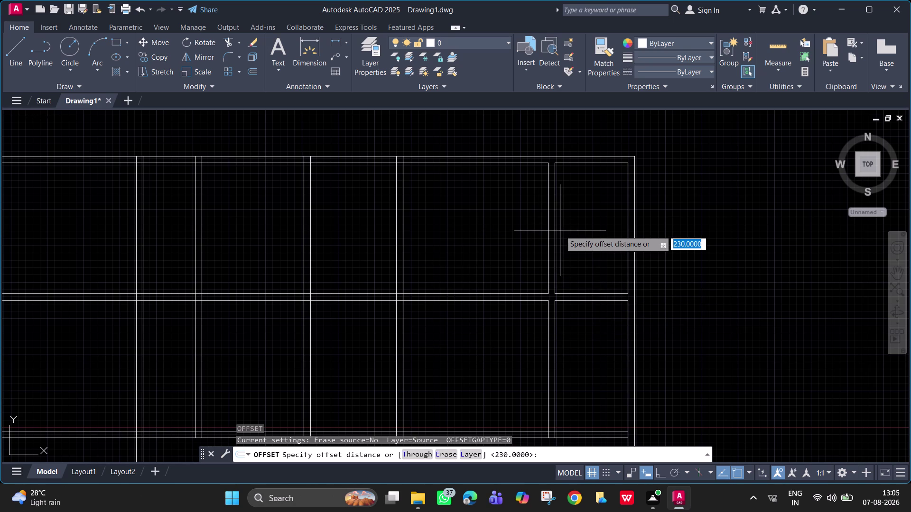
Extend wall lines to the right-hand room's top wall line.
scroll(up, 3)
middle_drag(555, 233, 542, 259)
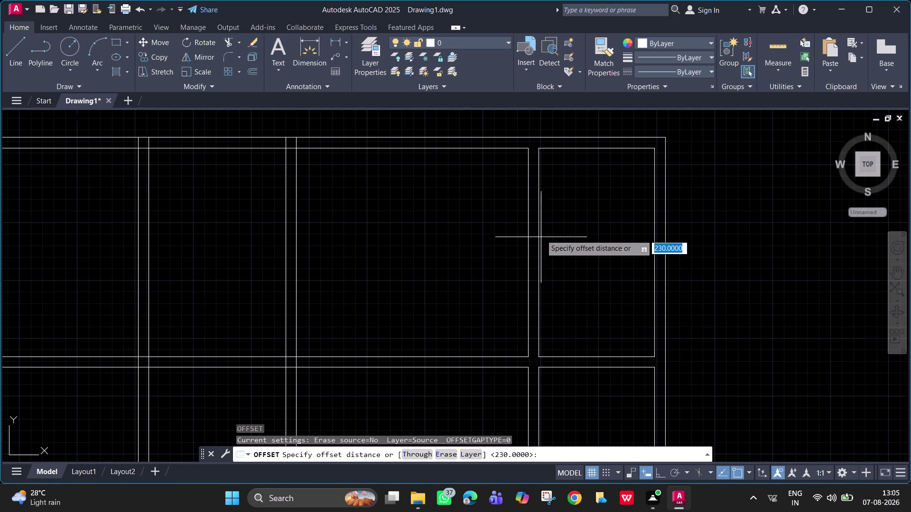
key(e)
key(Escape)
text(e)
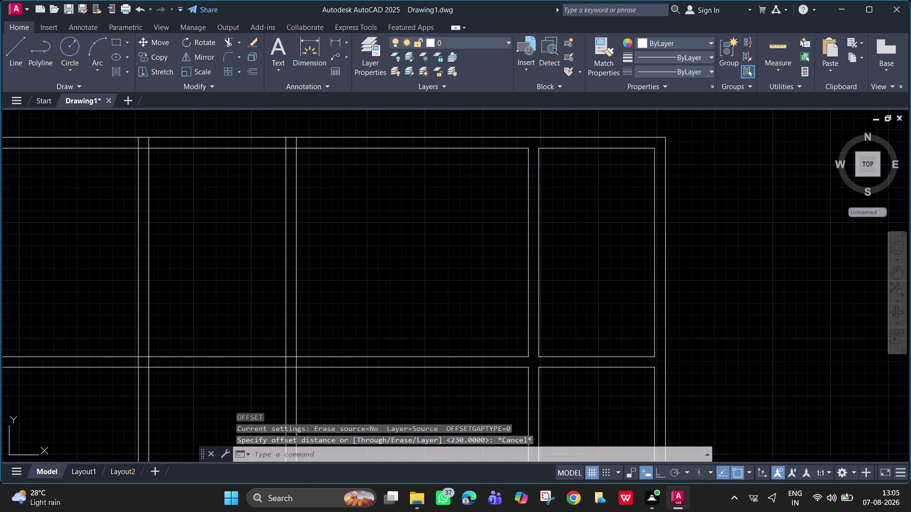
text(x)
key(space)
click(552, 149)
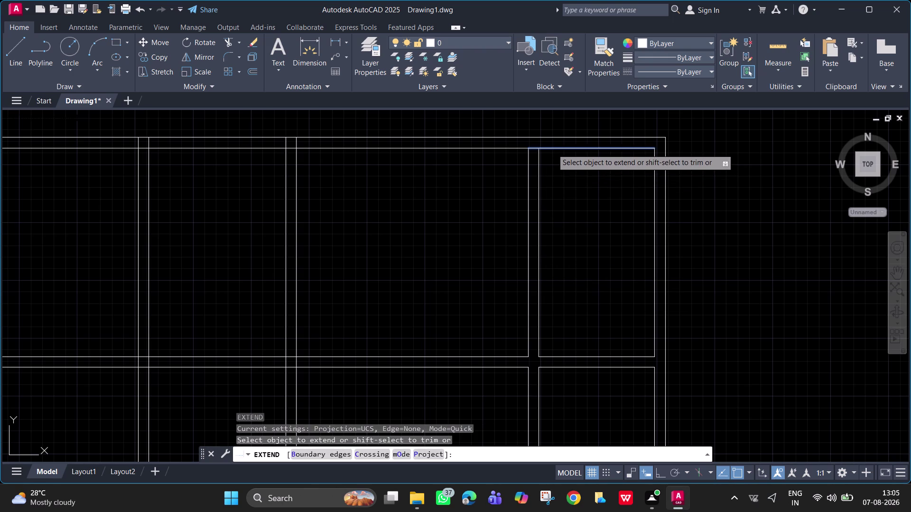
key(space)
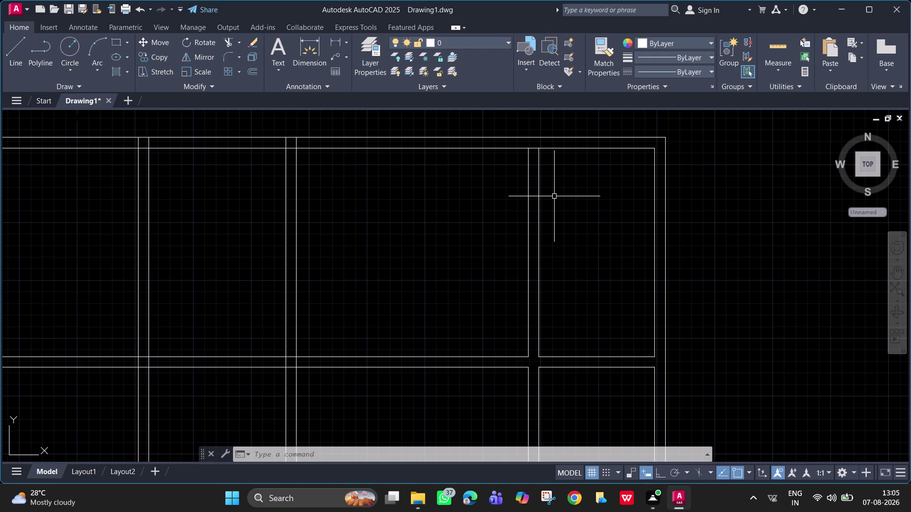
Start a 115 offset of the right room's top wall line, then cancel it.
key(o)
key(Return)
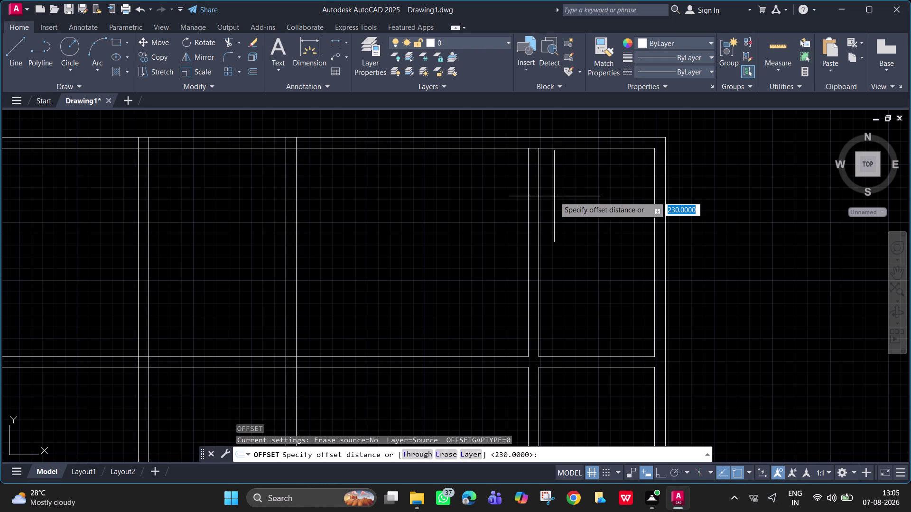
text(115)
key(Return)
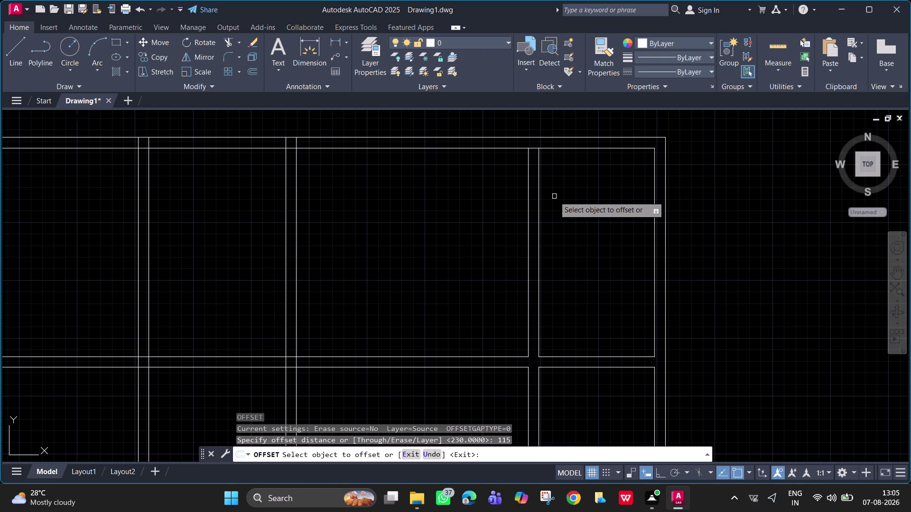
click(587, 149)
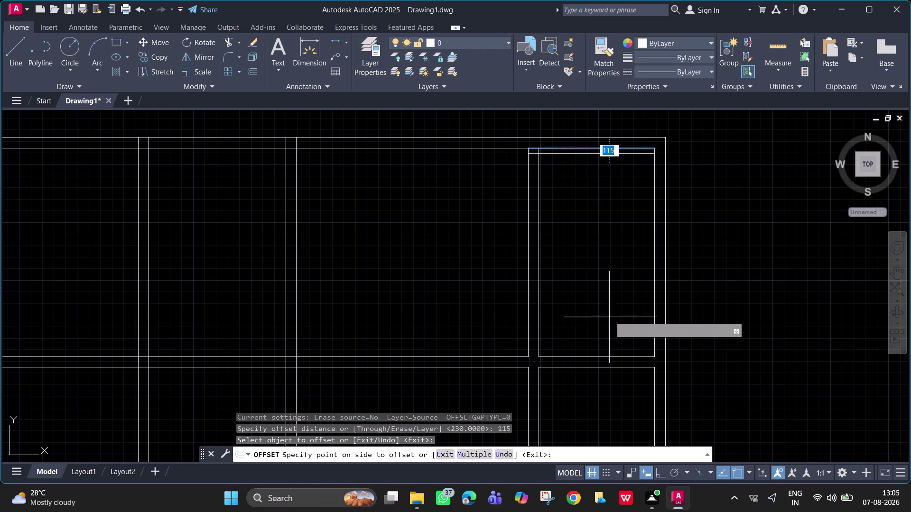
key(Escape)
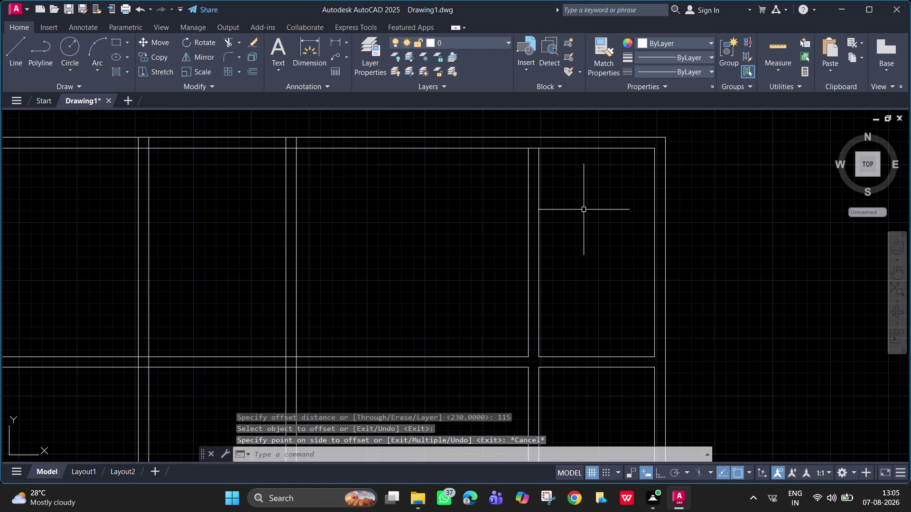
Offset the right room's top inner wall line 2785 downward into the room.
key(space)
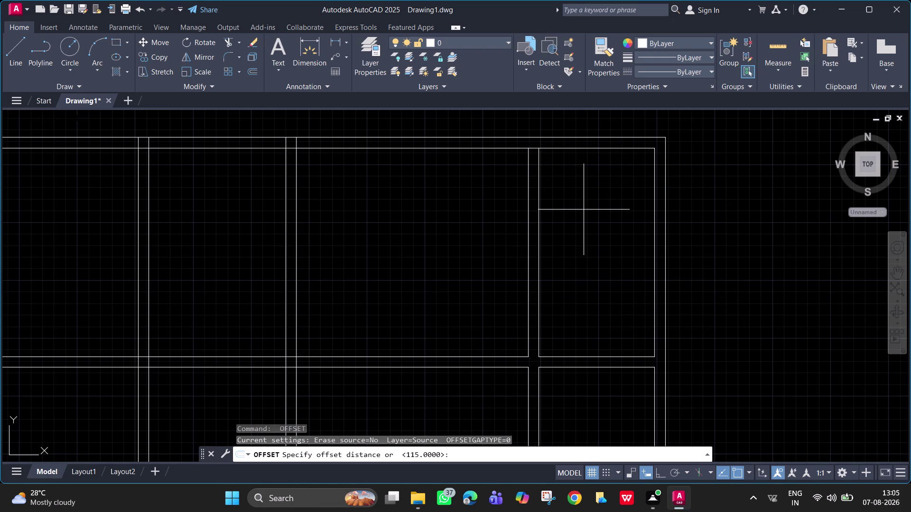
text(25)
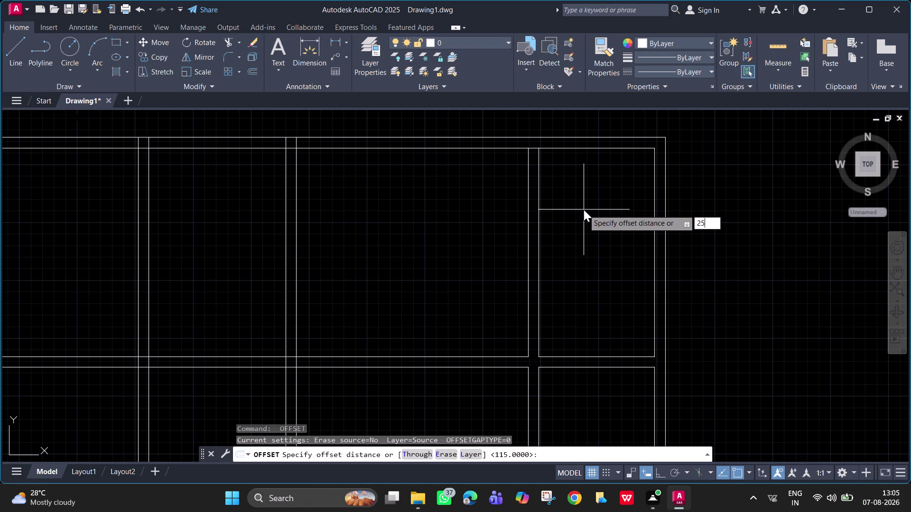
text(00)
key(BackSpace)
key(BackSpace)
key(BackSpace)
key(BackSpace)
text(2785)
key(Return)
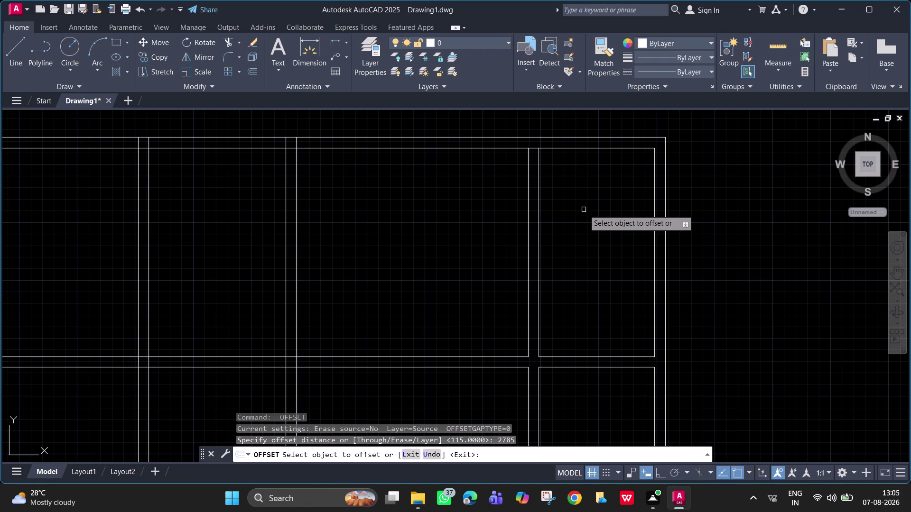
click(607, 148)
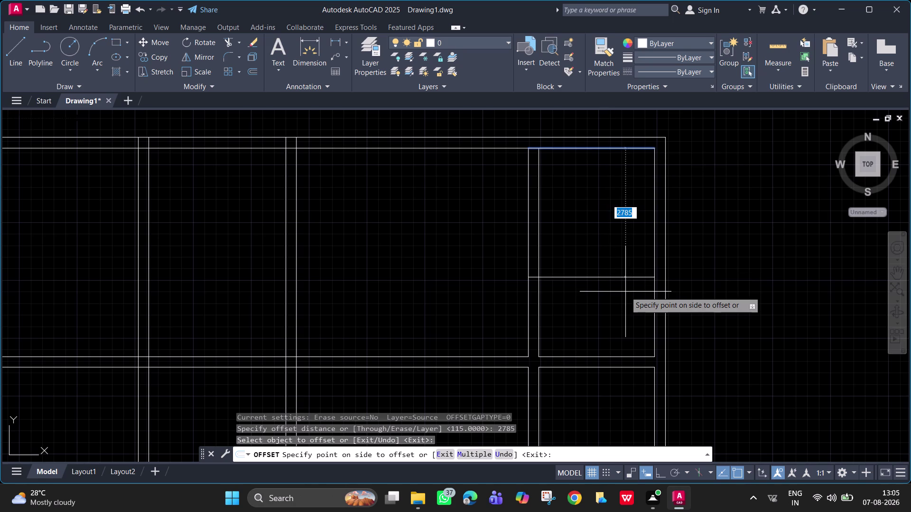
click(625, 292)
key(space)
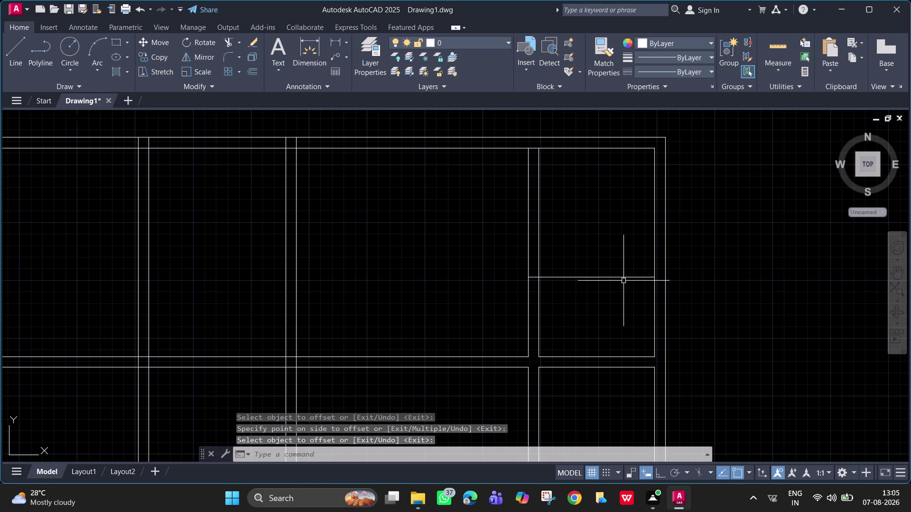
Offset that new partition line 115 downward to form the wall's second line.
key(space)
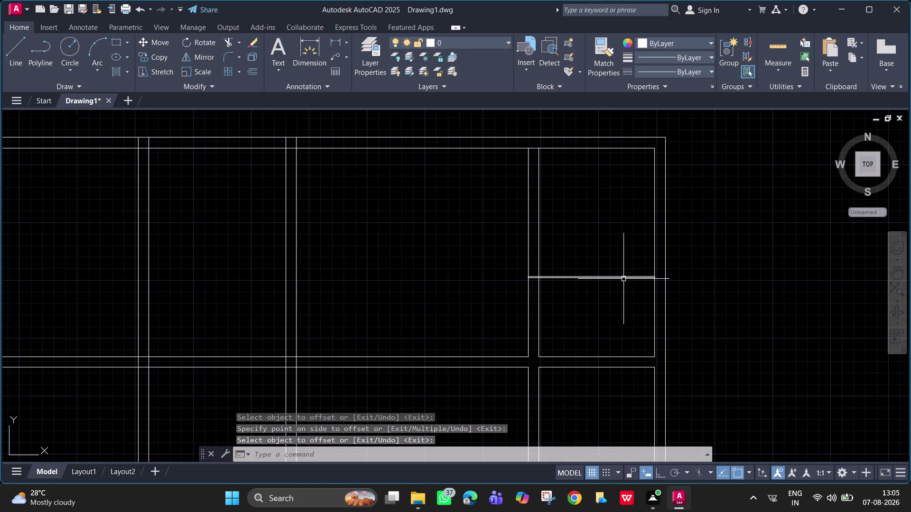
text(115)
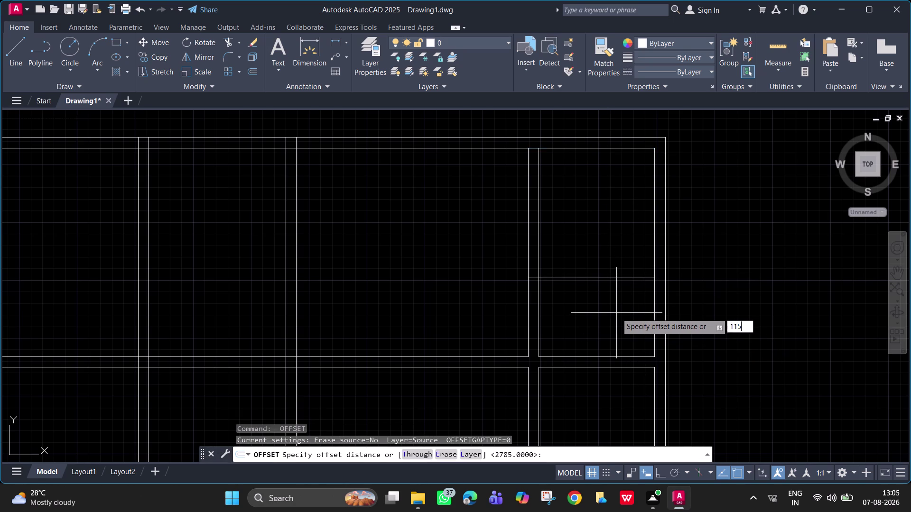
key(Return)
click(625, 277)
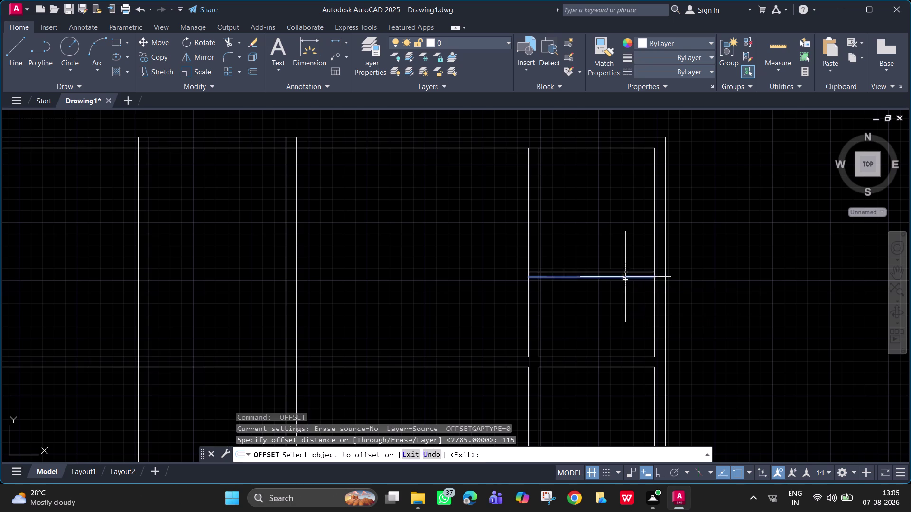
click(638, 320)
key(Escape)
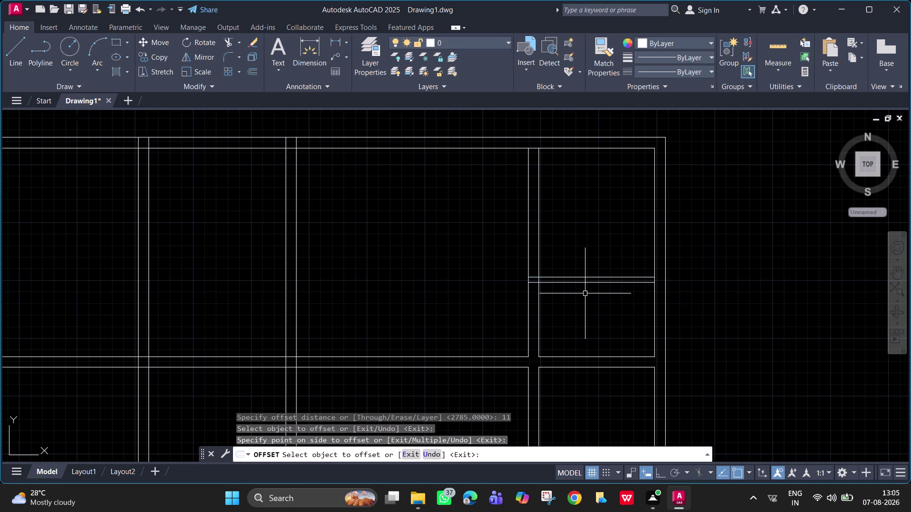
scroll(down, 3)
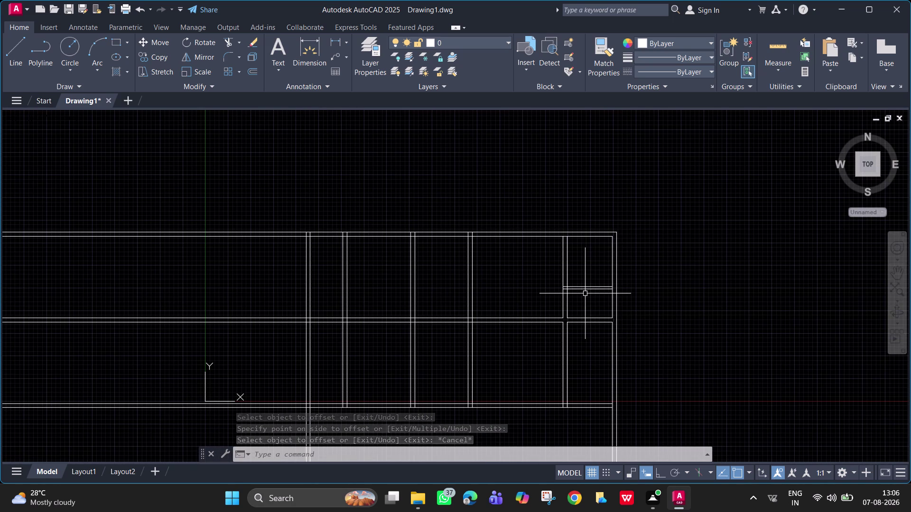
Trim the partition line ends that overlap the right room's left double wall.
scroll(up, 3)
middle_drag(585, 294, 674, 270)
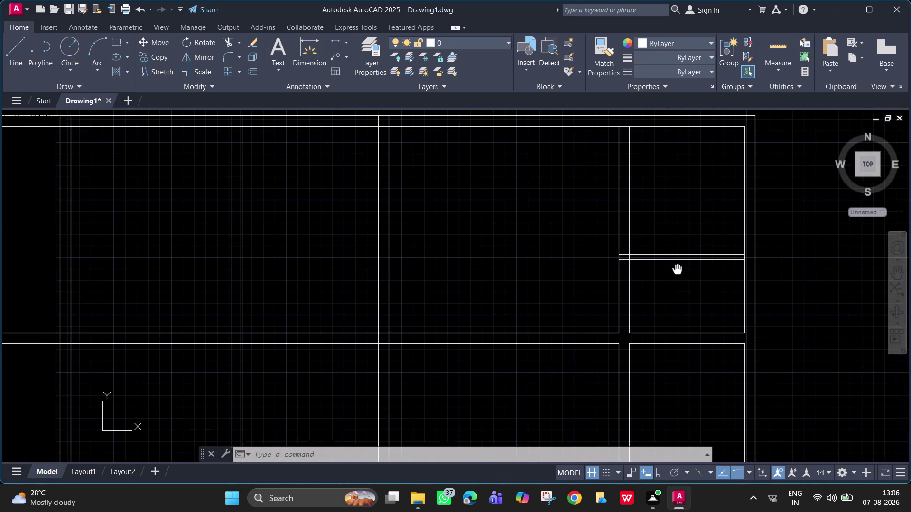
middle_drag(674, 271, 673, 271)
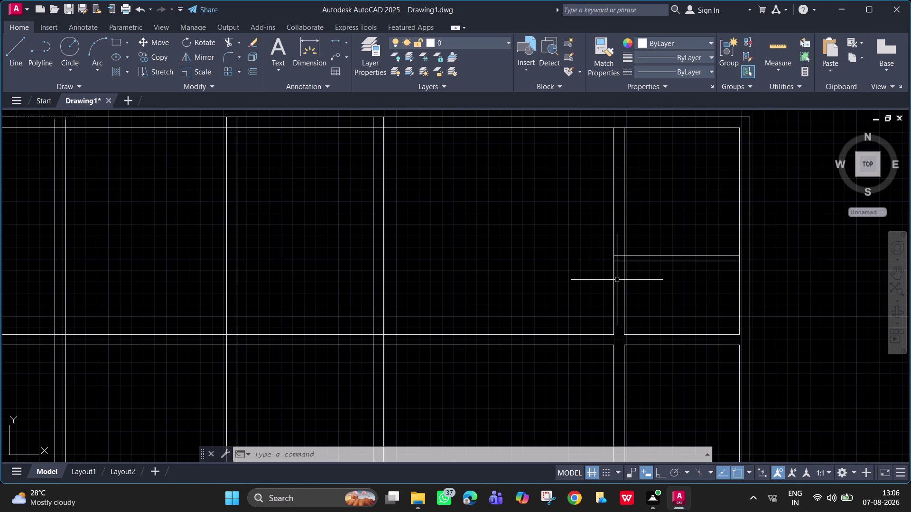
text(tr)
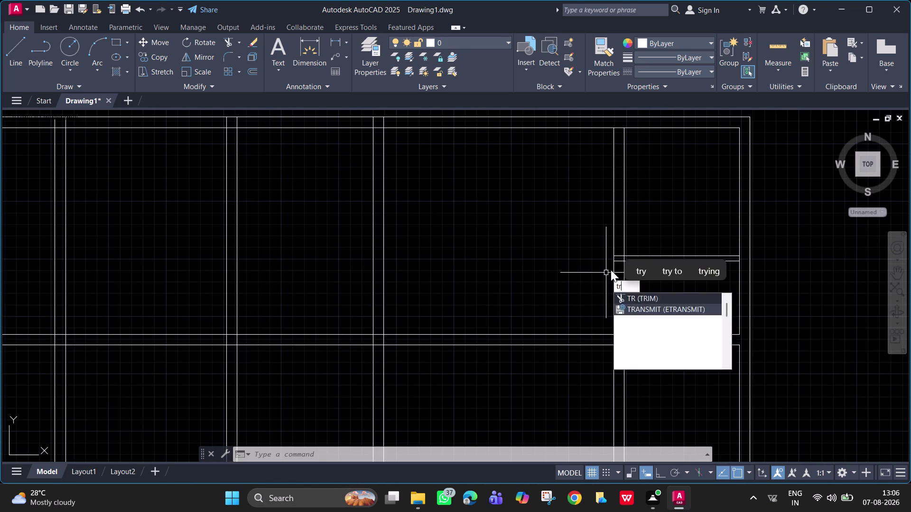
key(space)
drag(619, 256, 618, 268)
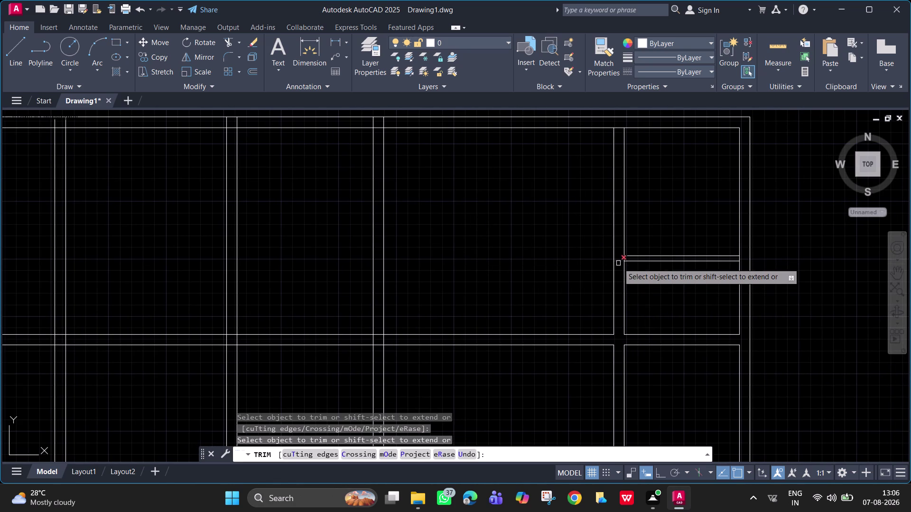
click(618, 262)
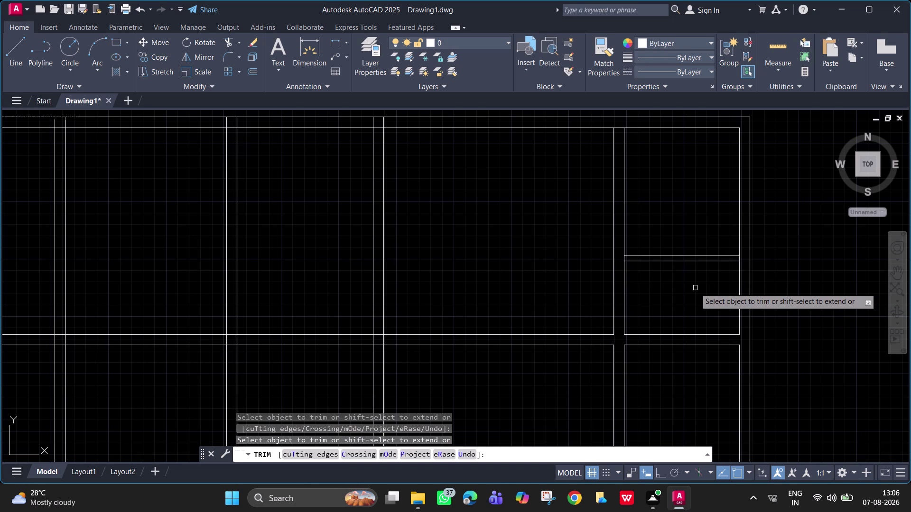
key(space)
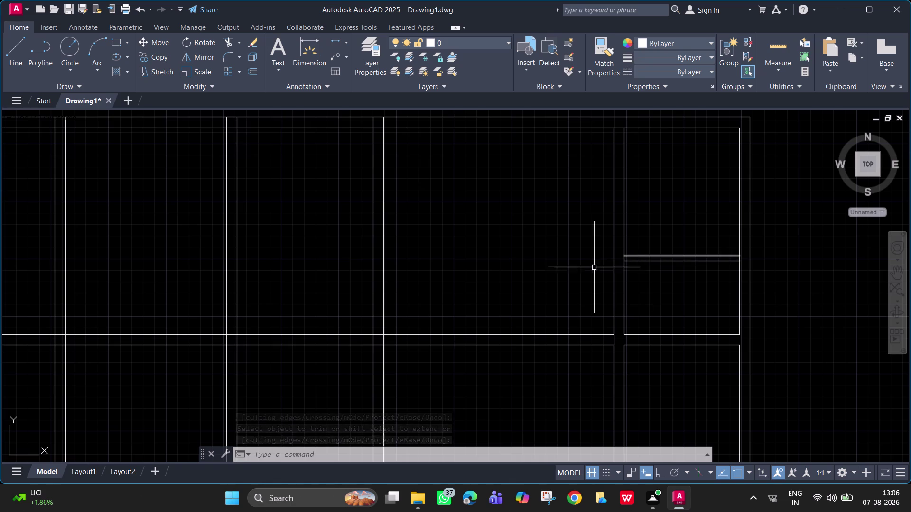
scroll(down, 3)
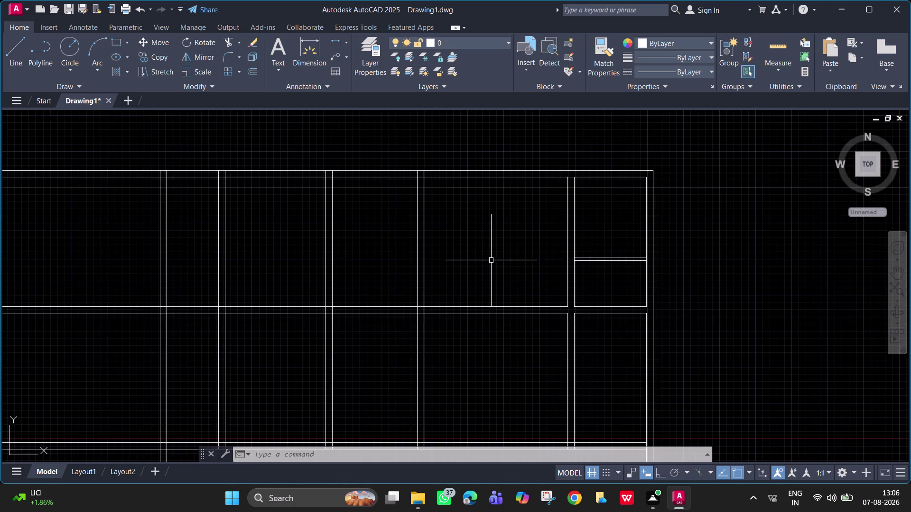
middle_drag(491, 261, 633, 249)
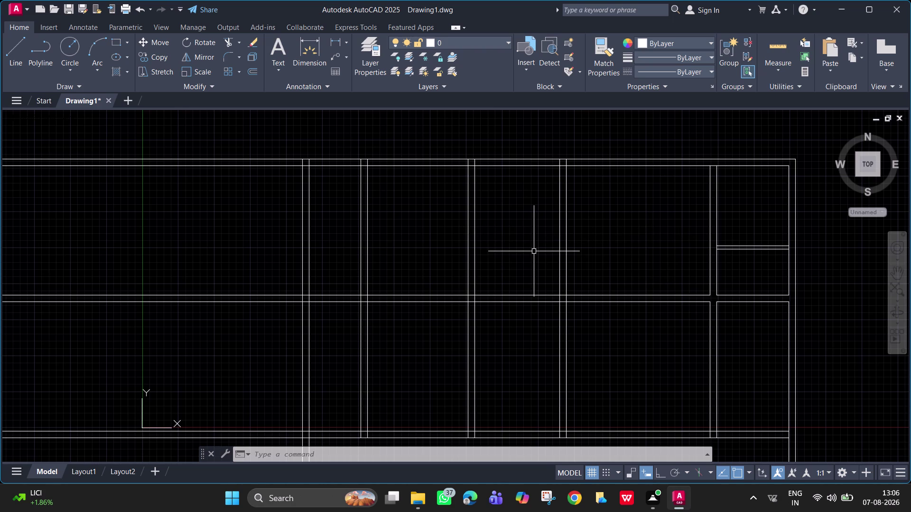
scroll(up, 3)
middle_drag(534, 251, 556, 285)
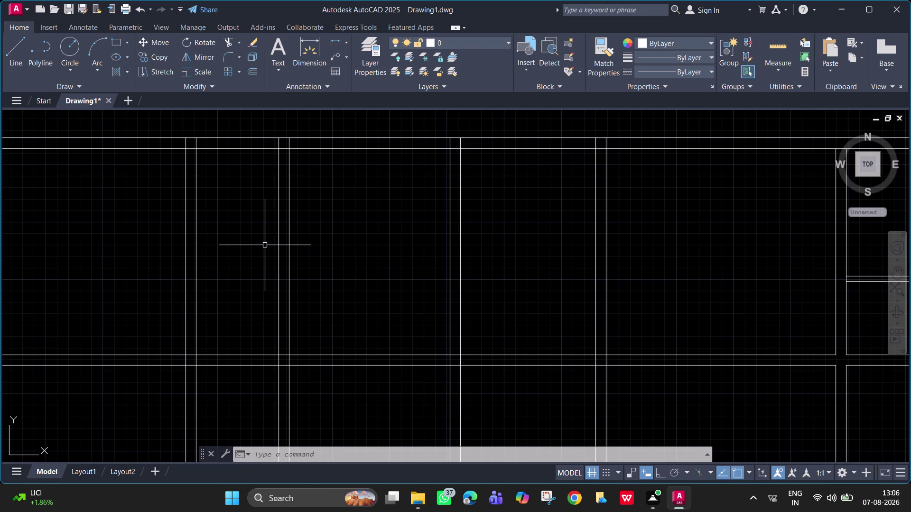
middle_drag(265, 245, 286, 245)
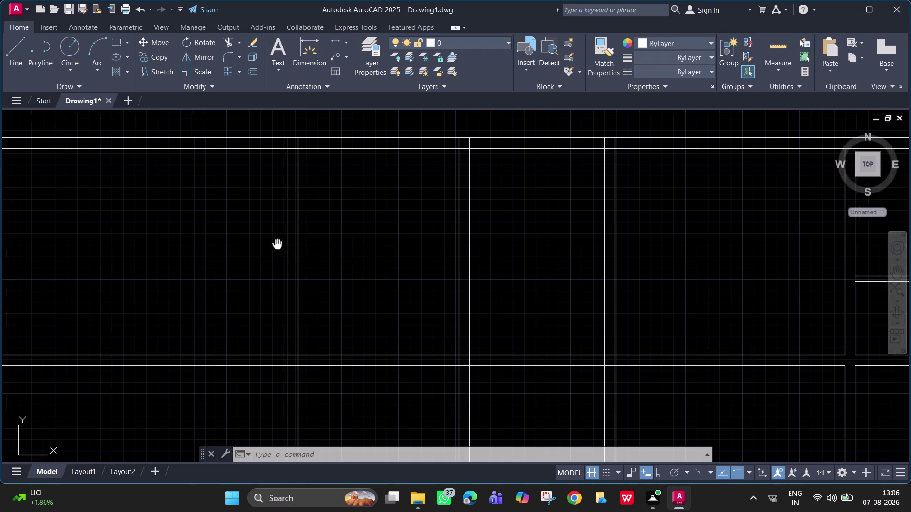
middle_drag(285, 245, 350, 249)
text(o)
Offset the top inner wall line 2785 downward to start the partition.
key(space)
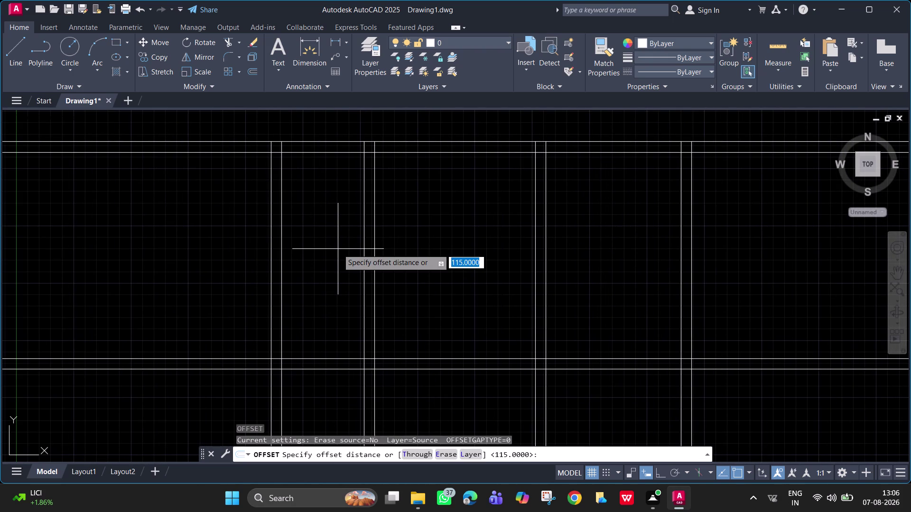
text(2785)
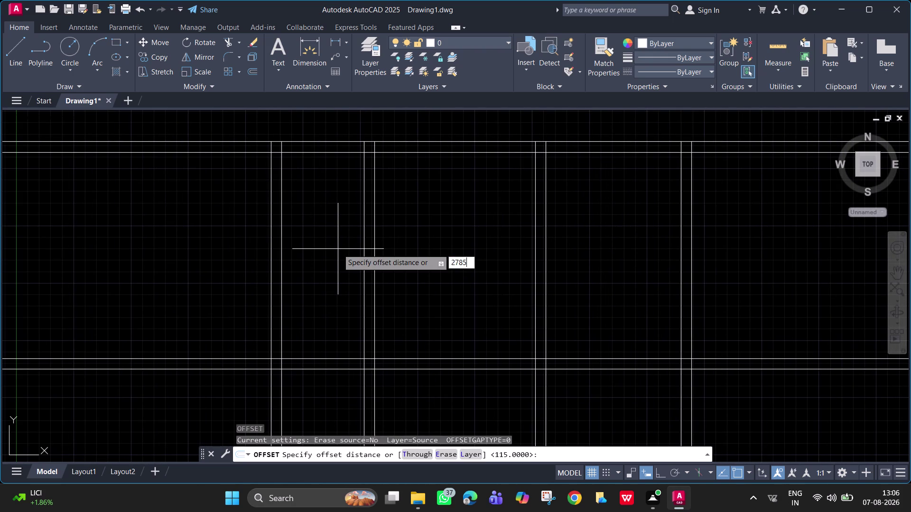
key(Return)
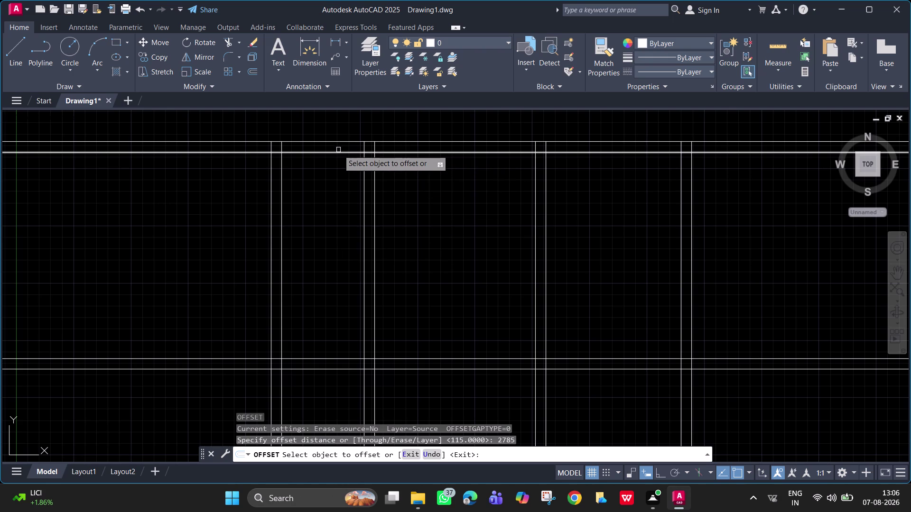
click(340, 151)
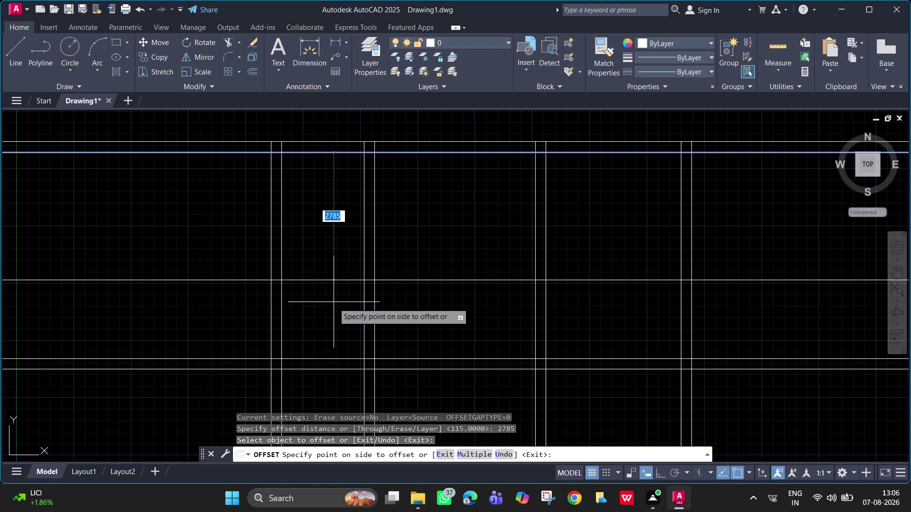
click(333, 303)
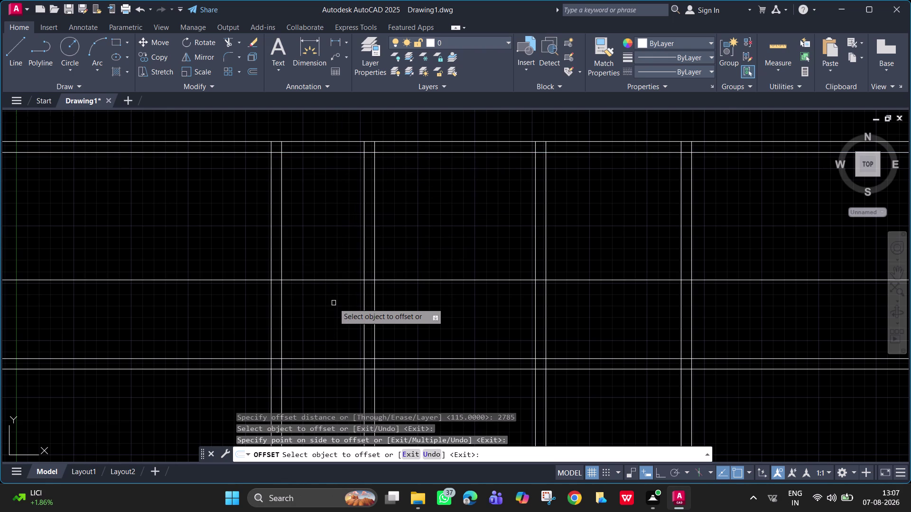
key(space)
Offset the new partition line 115 downward to double it.
key(space)
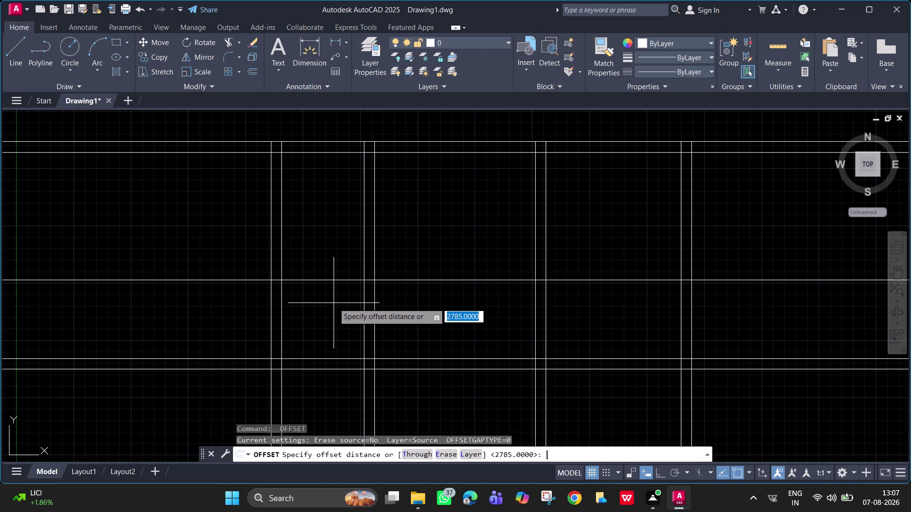
text(1)
text(15)
key(Return)
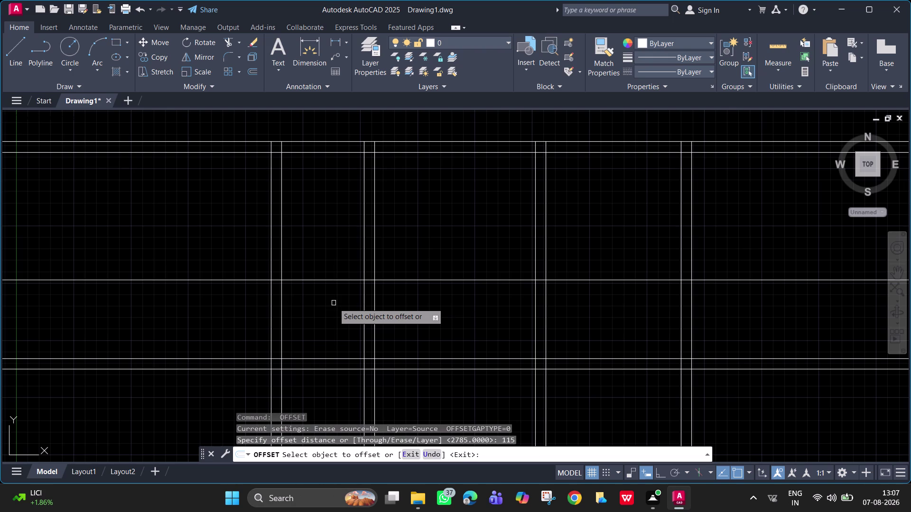
click(329, 281)
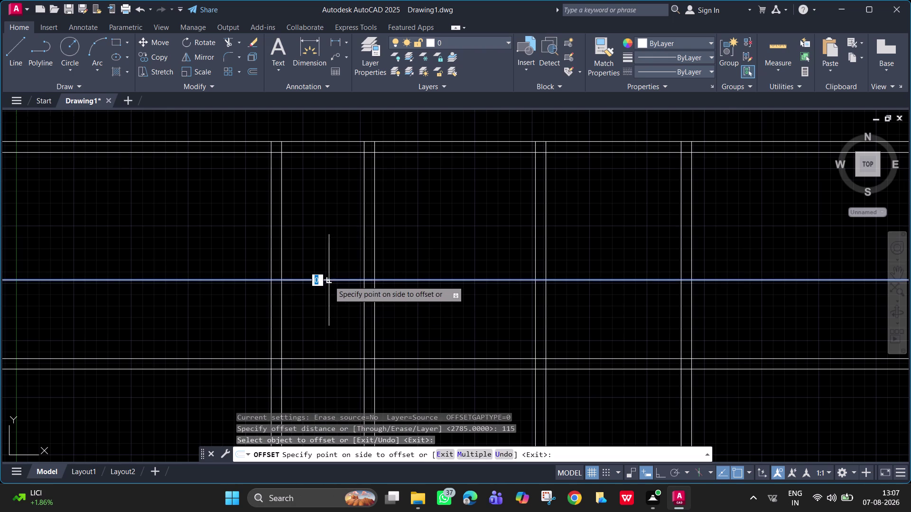
click(335, 301)
key(Escape)
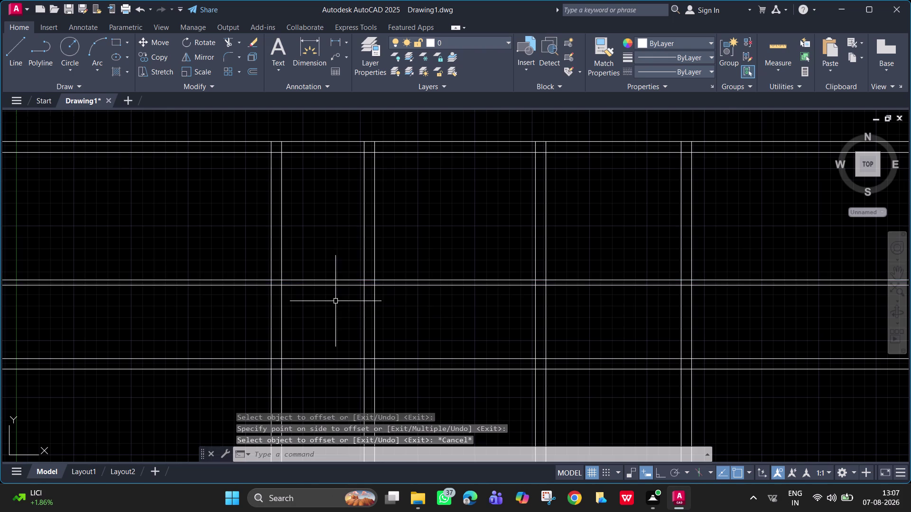
Trim one partition line and erase the partition's portion right of the wall.
text(tr)
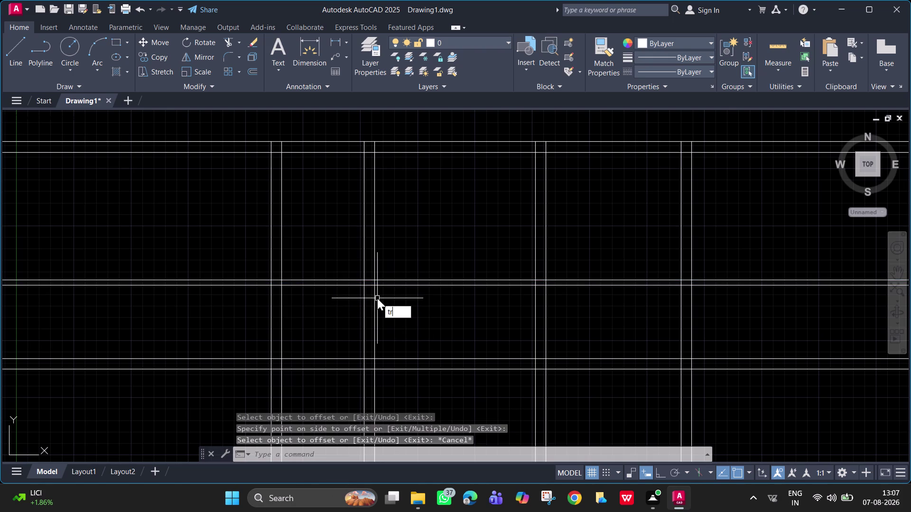
key(space)
drag(369, 281, 370, 296)
click(370, 284)
key(space)
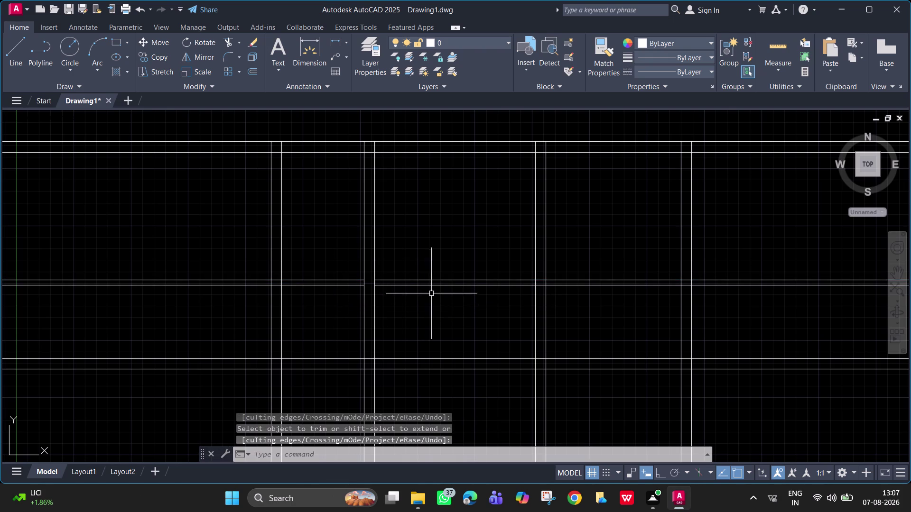
drag(431, 293, 425, 285)
click(421, 270)
key(Delete)
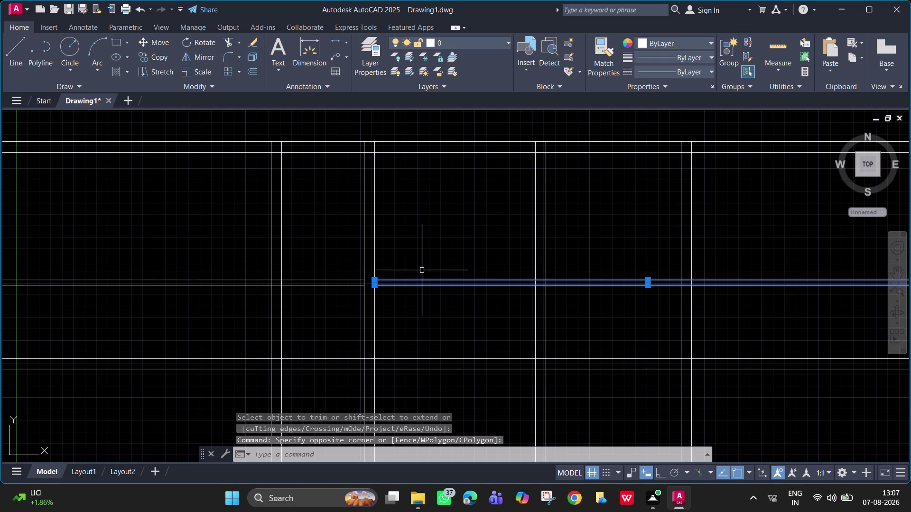
key(Delete)
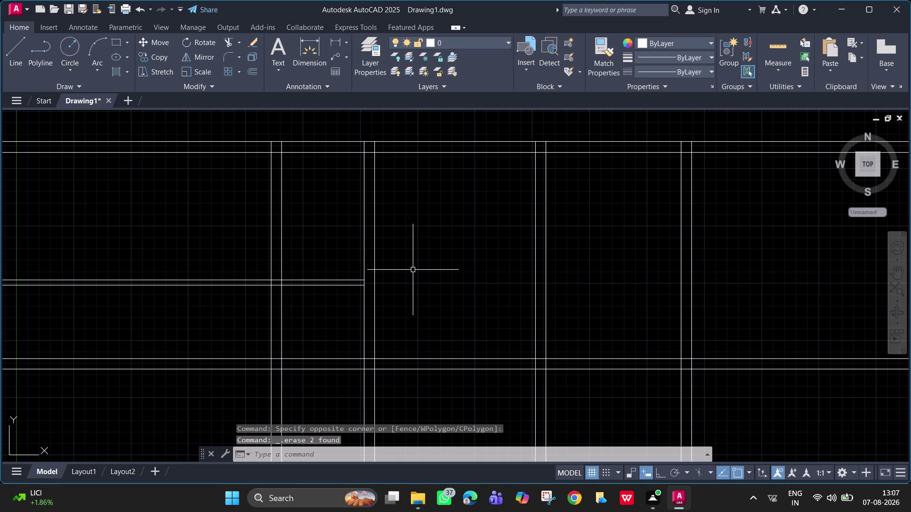
Trim the wall and partition segments crossing at the left junction.
scroll(down, 3)
middle_drag(431, 307, 348, 305)
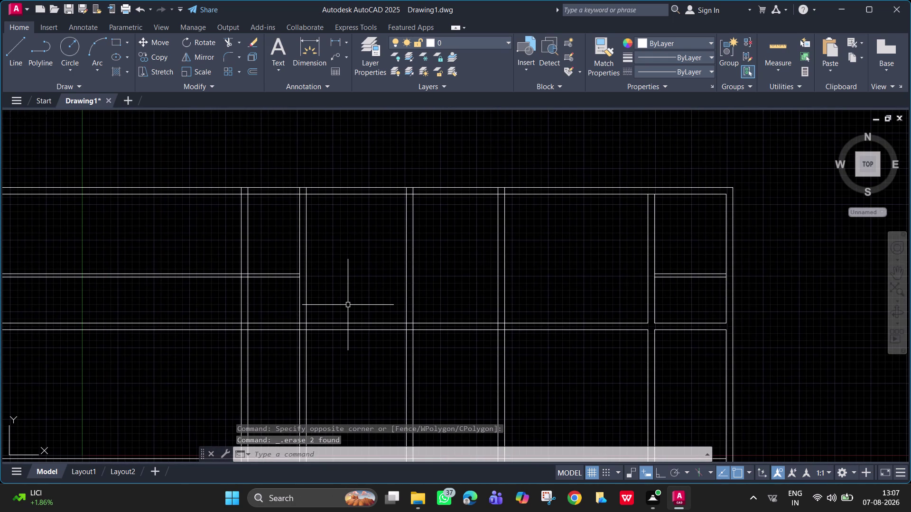
key(t)
key(r)
key(space)
click(226, 275)
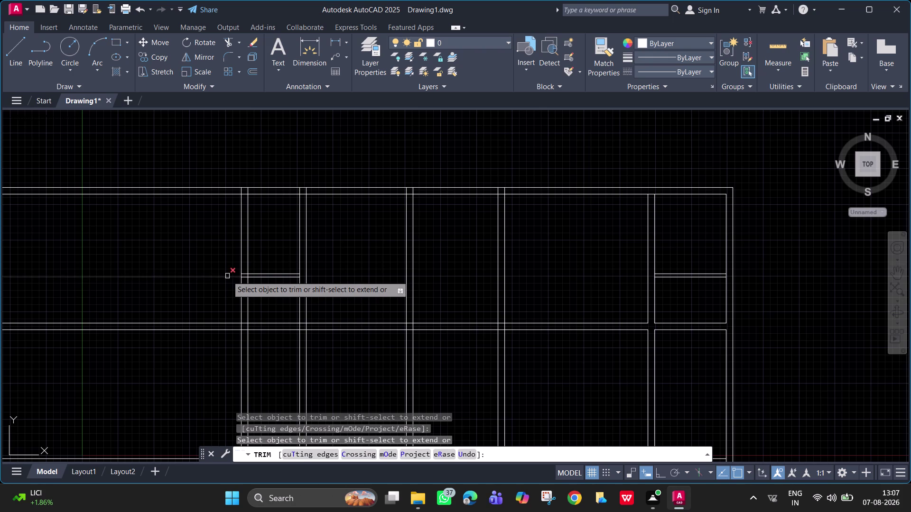
click(227, 276)
scroll(up, 3)
drag(265, 253, 266, 308)
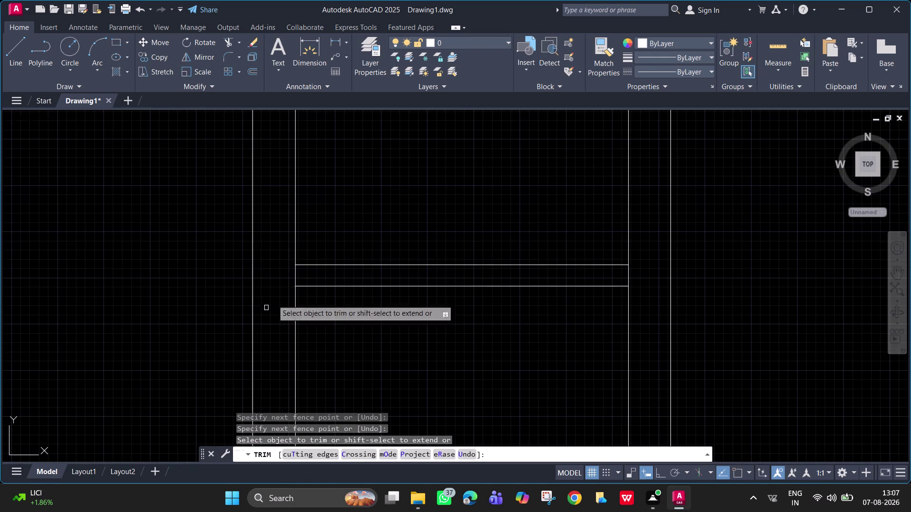
Fence-trim the crossing lines at the middle junctions and across the opening.
scroll(down, 3)
middle_drag(474, 162, 454, 269)
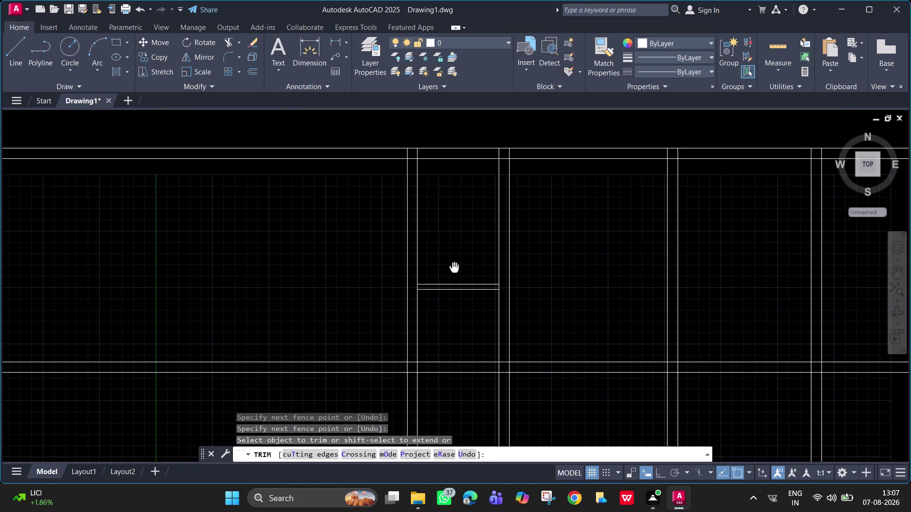
middle_drag(454, 268, 453, 268)
scroll(up, 3)
middle_drag(425, 161, 424, 218)
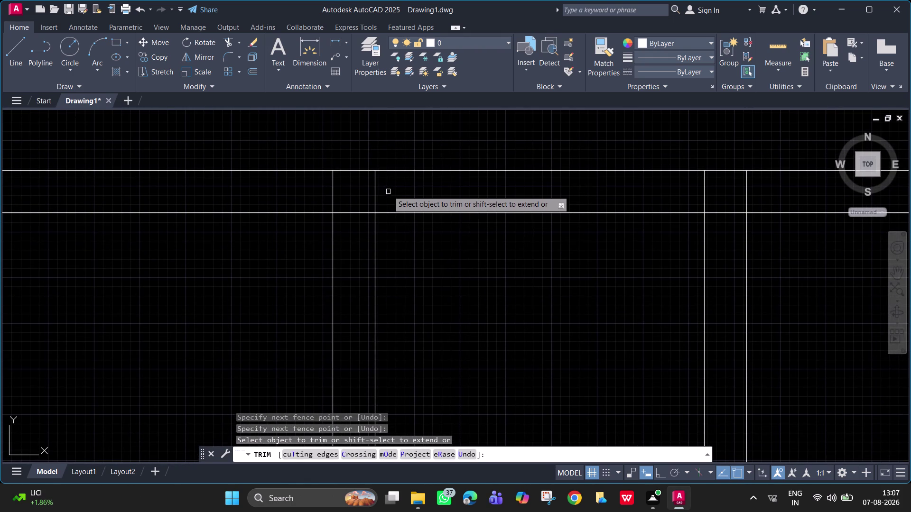
scroll(down, 3)
middle_drag(421, 302, 371, 215)
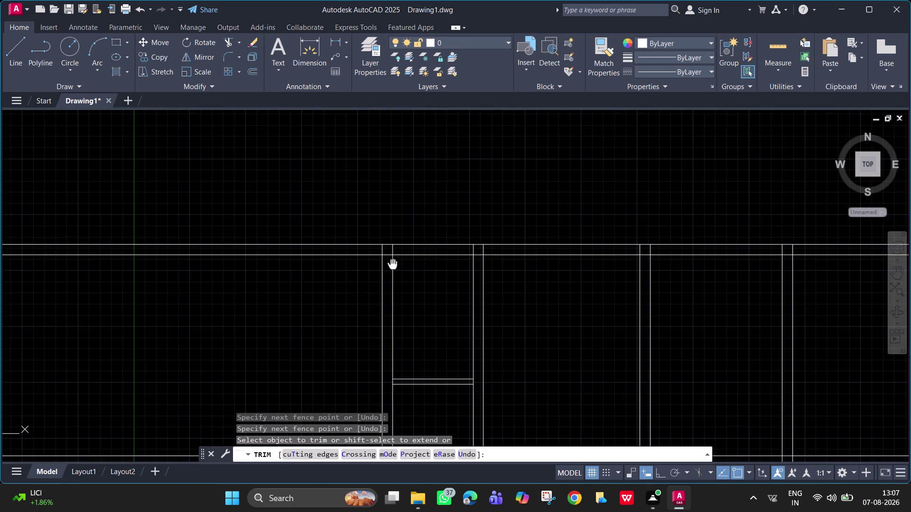
middle_drag(371, 216, 365, 189)
scroll(up, 3)
drag(301, 294, 274, 296)
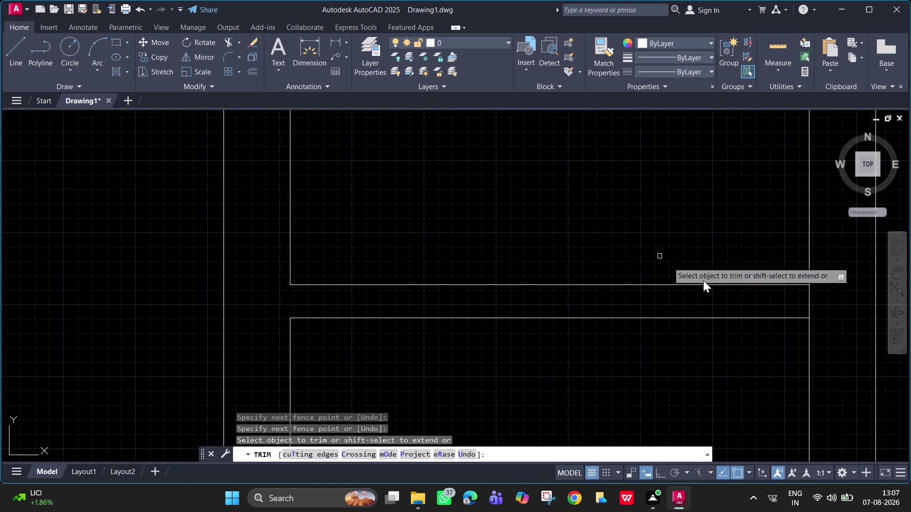
drag(792, 308, 819, 309)
scroll(down, 3)
Trim the wall lines crossing the opening in the right-hand rooms.
middle_drag(785, 296, 593, 303)
scroll(down, 3)
middle_drag(707, 282, 557, 282)
scroll(up, 3)
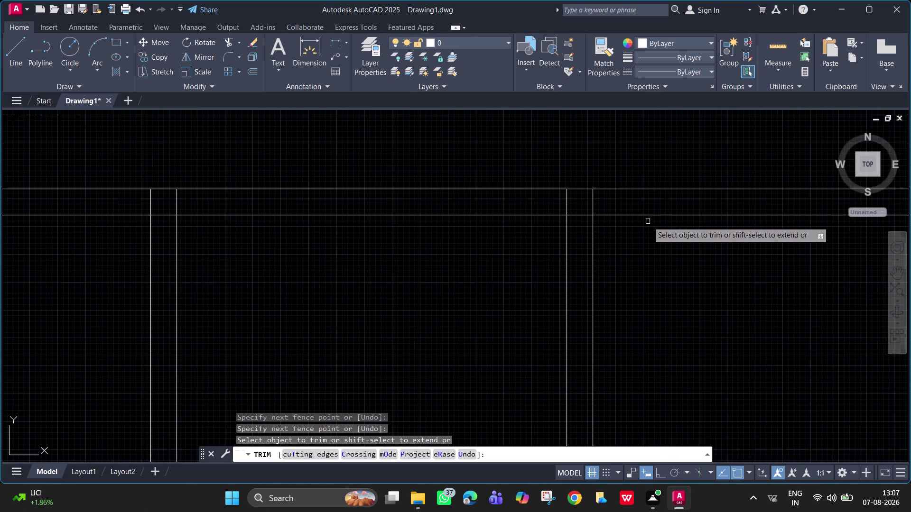
scroll(down, 3)
middle_drag(648, 221, 649, 231)
middle_drag(638, 272, 607, 268)
scroll(up, 3)
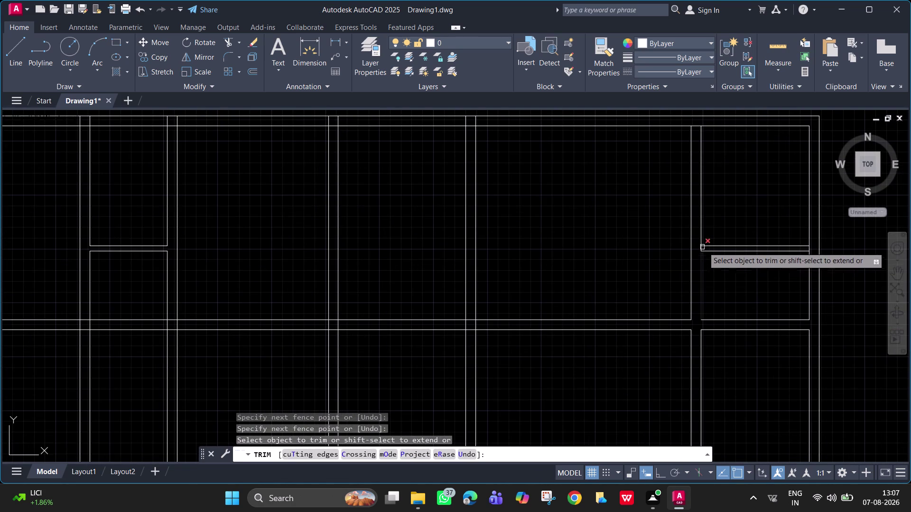
scroll(up, 3)
drag(588, 243, 610, 252)
Trim a stray wall segment at the right-side partition junction and review the trimmed rooms.
scroll(down, 3)
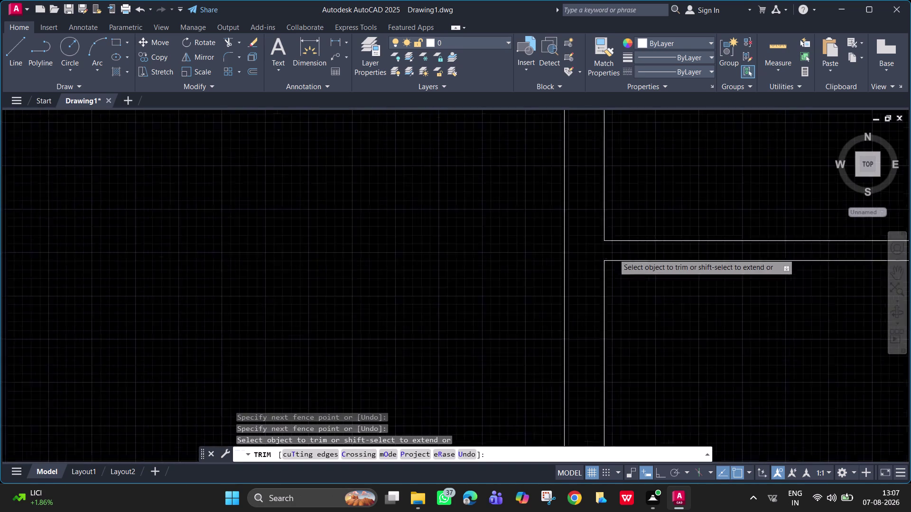
middle_drag(736, 249, 650, 254)
scroll(up, 3)
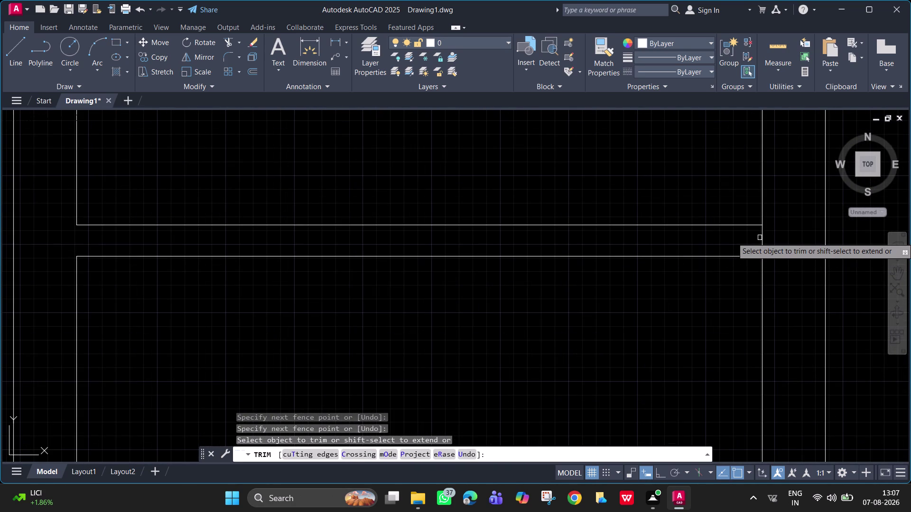
click(761, 238)
scroll(down, 3)
scroll(down, 3)
middle_drag(543, 307, 596, 311)
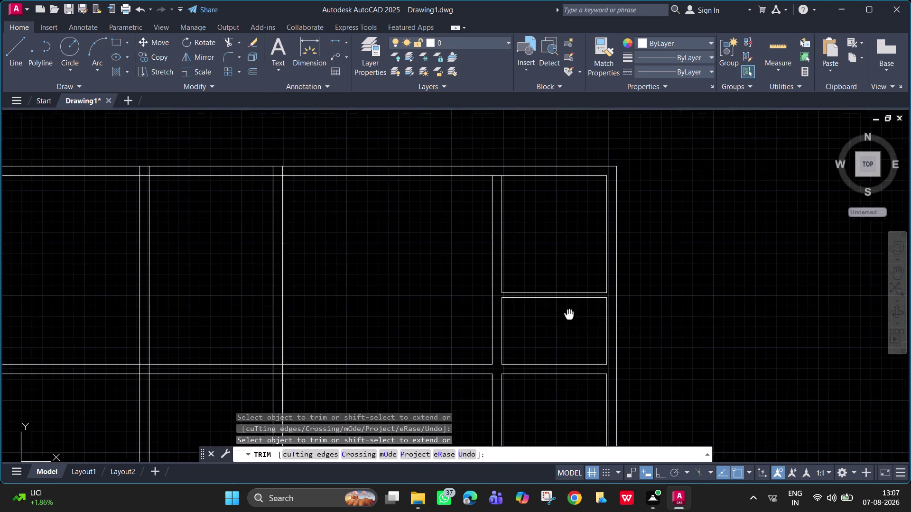
middle_drag(596, 311, 842, 257)
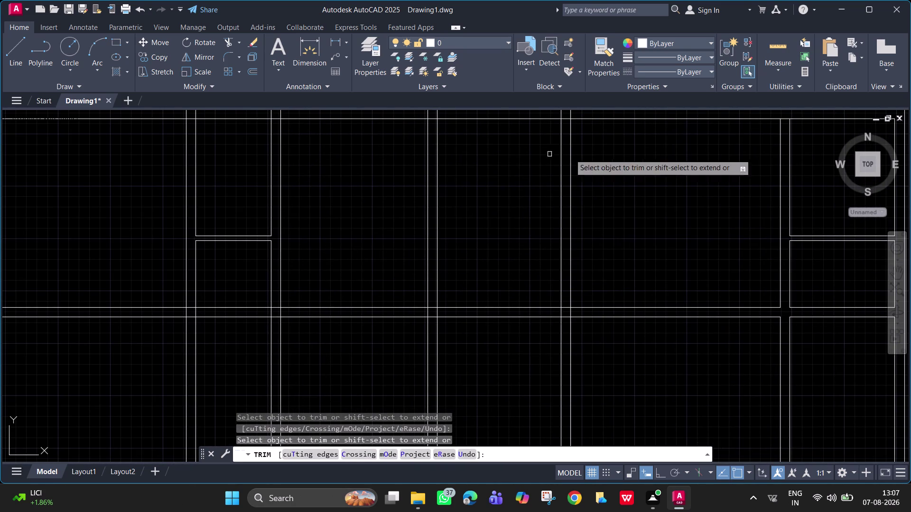
middle_drag(495, 197, 539, 240)
scroll(down, 3)
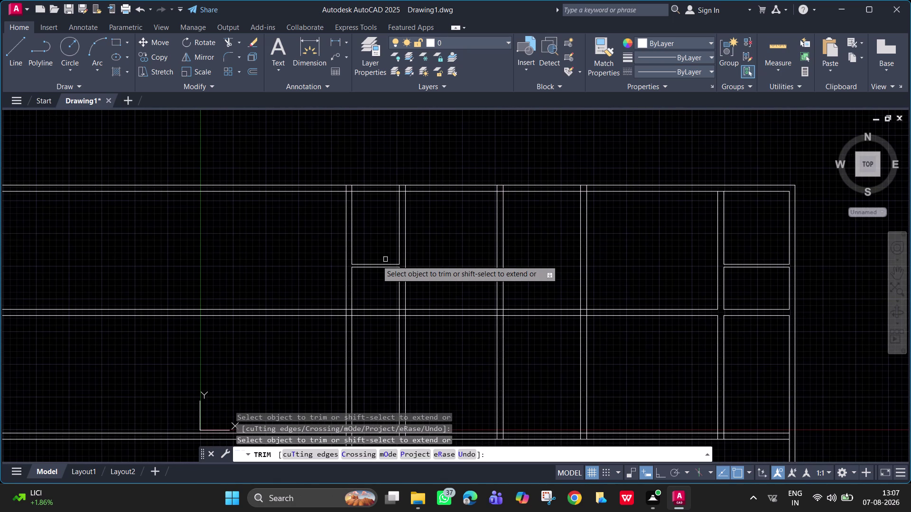
key(Escape)
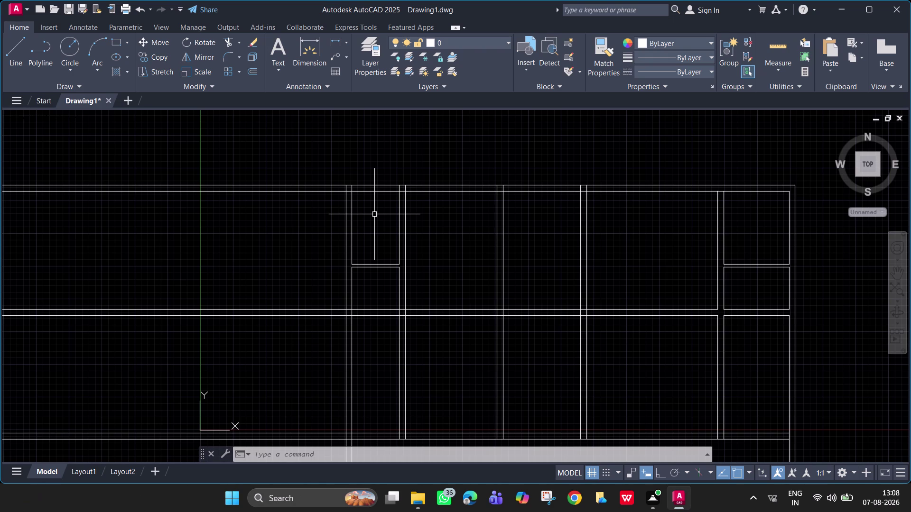
Zoom out to view the whole trimmed double-line floor plan.
scroll(down, 3)
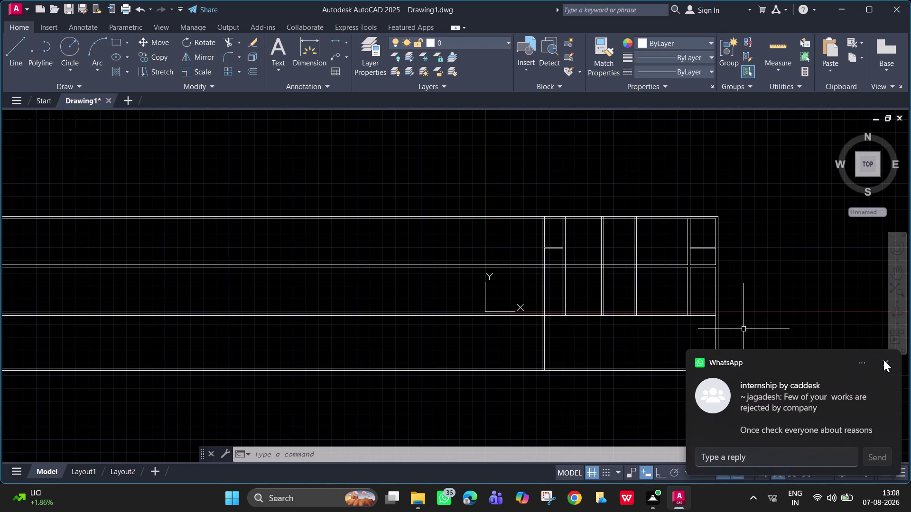
Start TRIM and cut the partition end crossing the top wall.
click(883, 360)
text(tr)
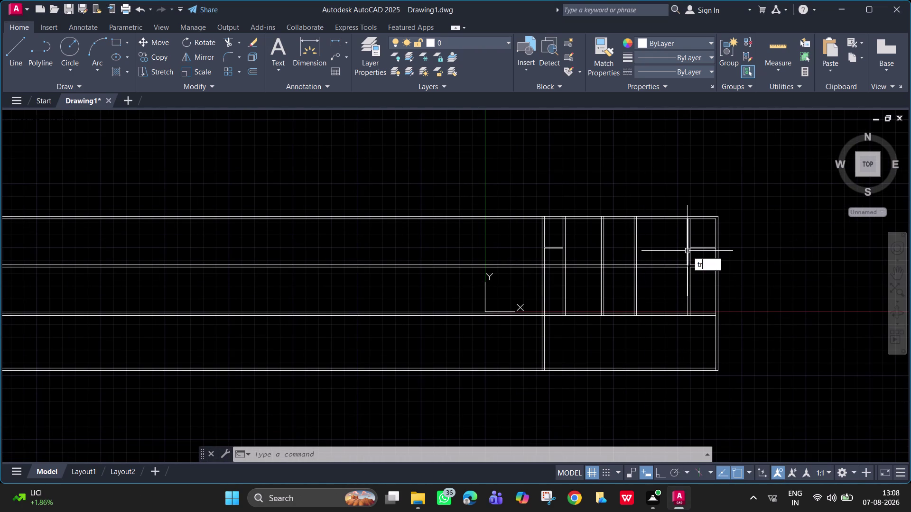
key(space)
drag(510, 201, 512, 252)
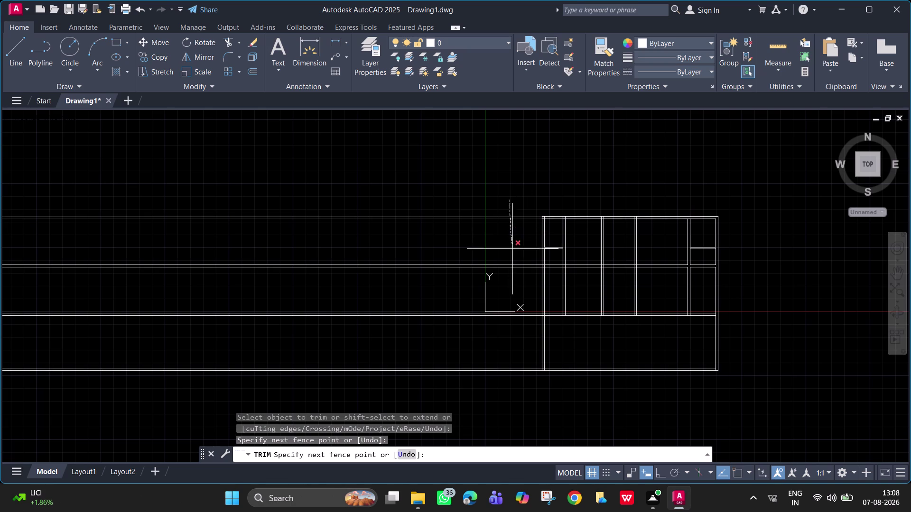
drag(513, 252, 506, 397)
Trim the wall lines at the top-left wall corner.
middle_drag(641, 305, 577, 343)
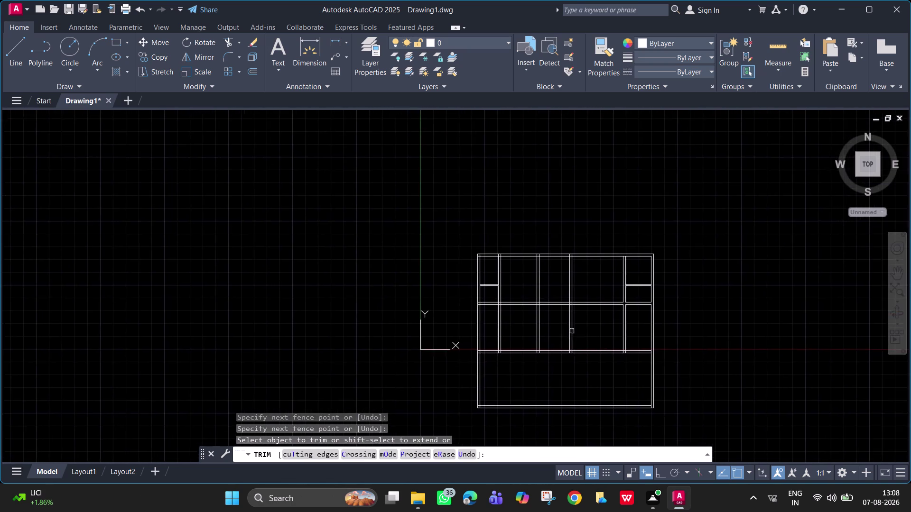
scroll(up, 3)
middle_drag(570, 305, 501, 342)
middle_drag(458, 264, 417, 293)
scroll(up, 3)
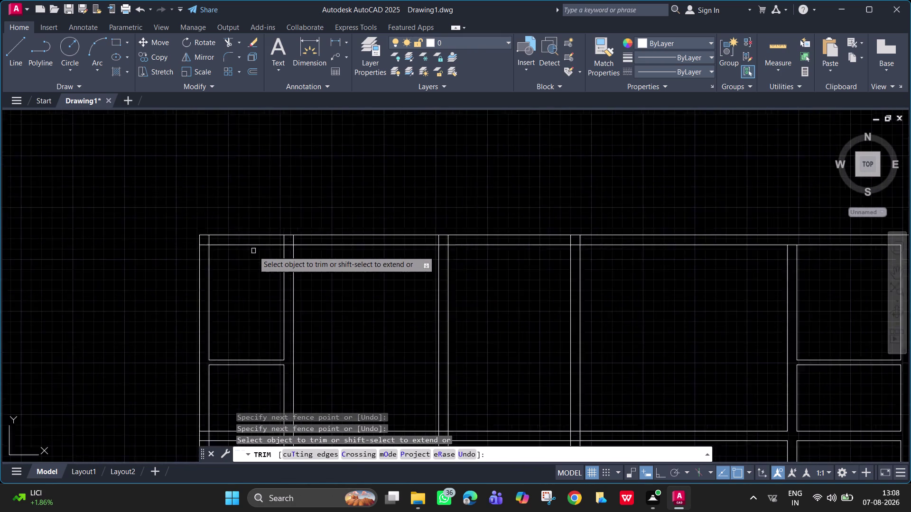
scroll(up, 3)
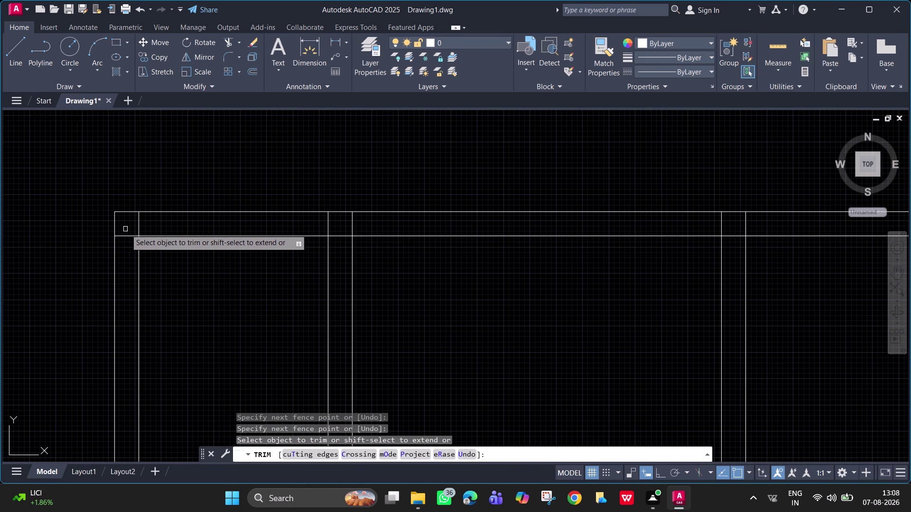
click(145, 224)
click(127, 222)
Trim the inner top wall line and partition ends between the left partitions.
drag(346, 222, 321, 219)
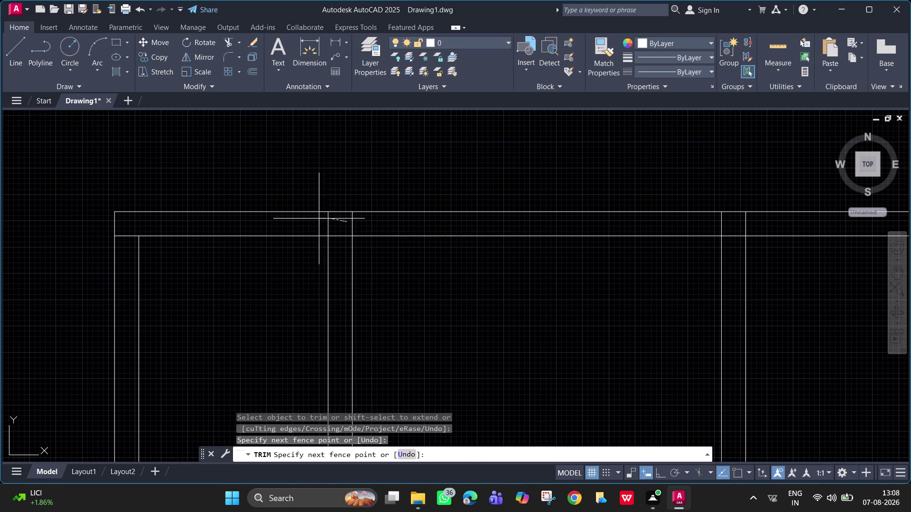
drag(321, 218, 310, 217)
drag(342, 220, 369, 226)
drag(334, 227, 339, 248)
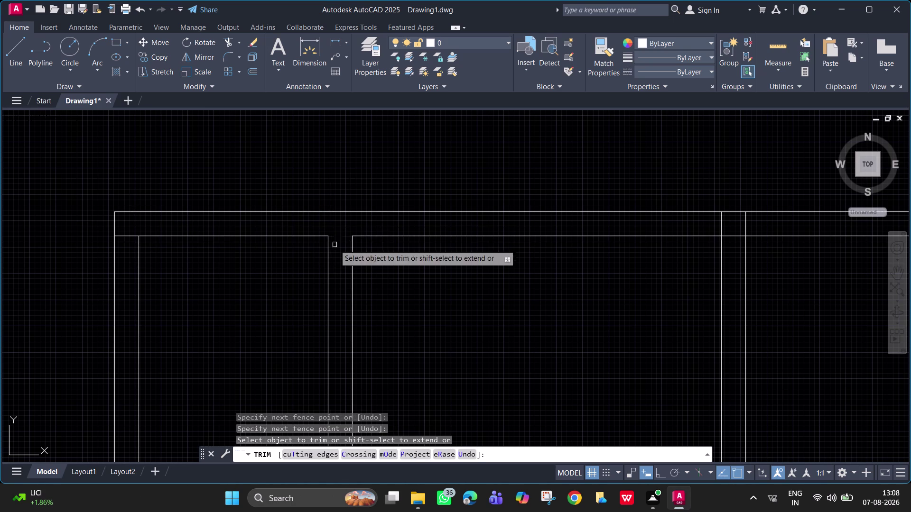
drag(126, 224, 128, 253)
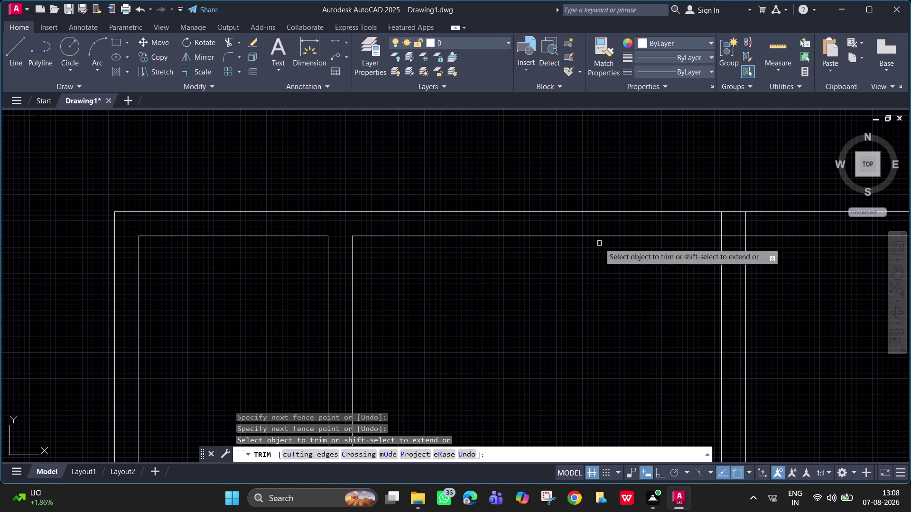
Trim the top wall line across the next room at its right partition.
drag(685, 228, 743, 232)
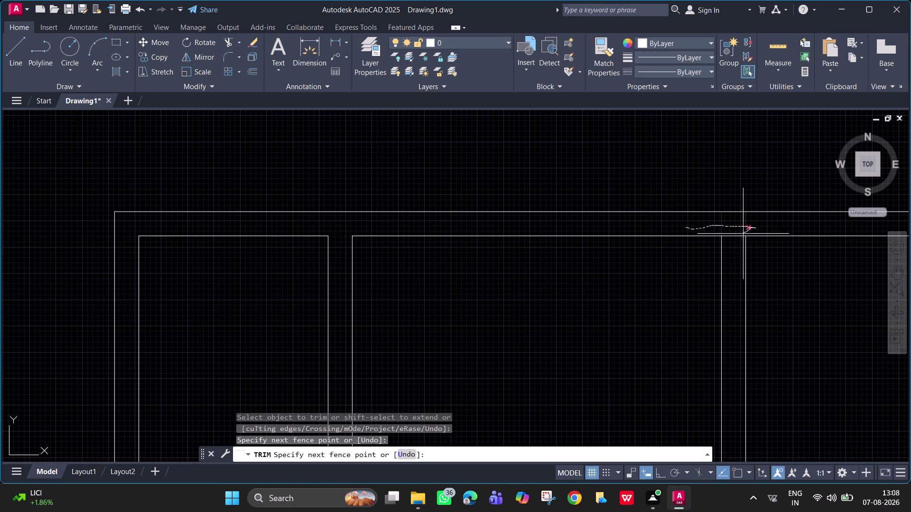
drag(743, 233, 734, 241)
scroll(down, 3)
middle_drag(740, 230, 388, 309)
middle_drag(454, 344, 453, 343)
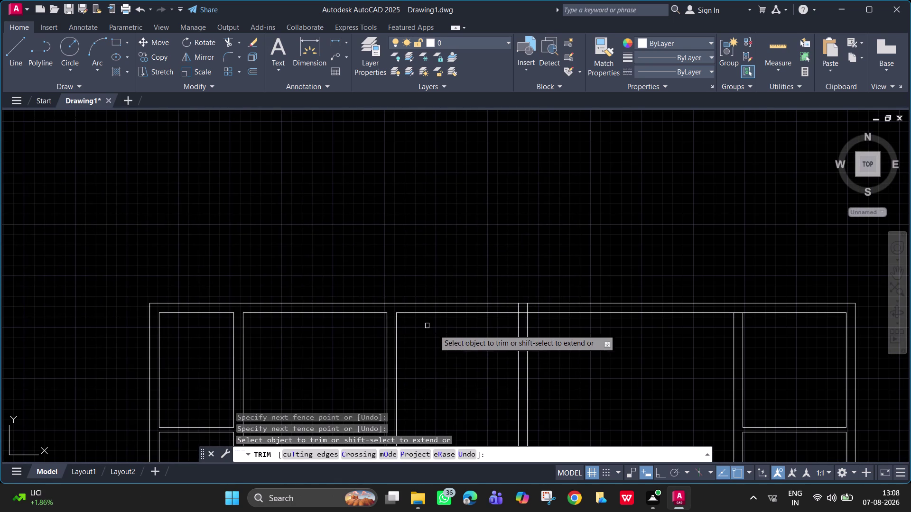
middle_drag(453, 343, 357, 317)
middle_drag(550, 253, 429, 213)
scroll(up, 3)
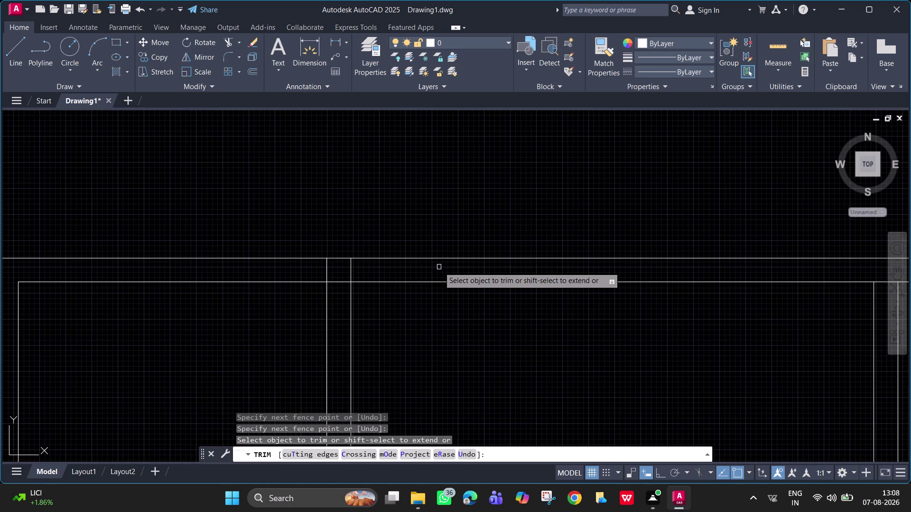
Trim the partition crossing the outer wall line and remove leftover room-corner lines.
drag(313, 271, 352, 273)
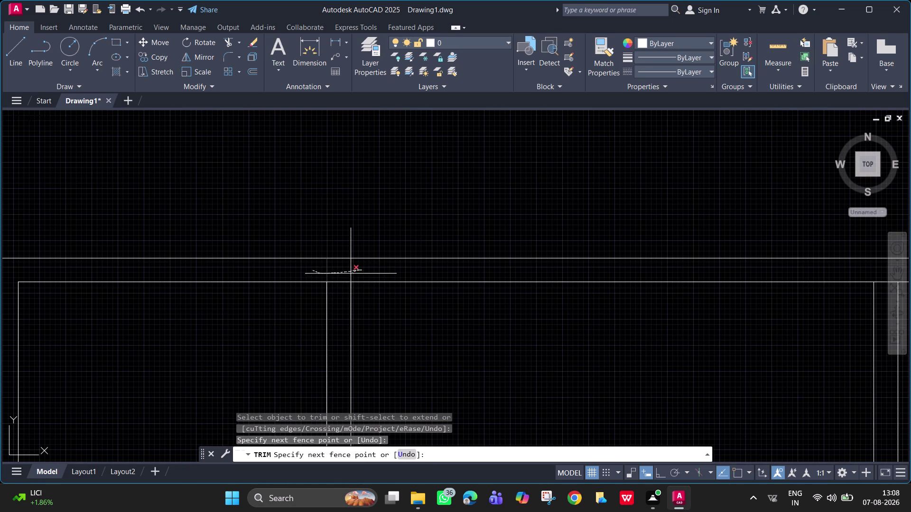
drag(352, 273, 333, 293)
scroll(down, 3)
middle_drag(475, 312, 108, 323)
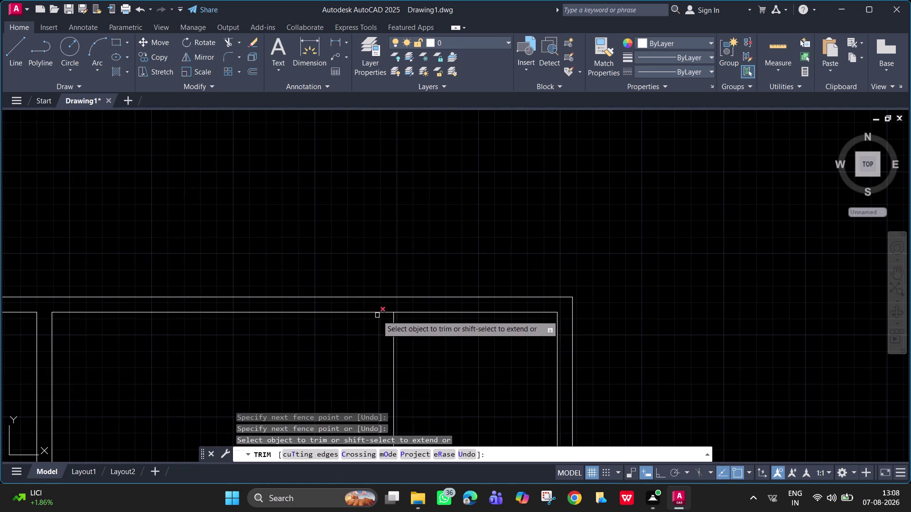
click(386, 308)
click(387, 319)
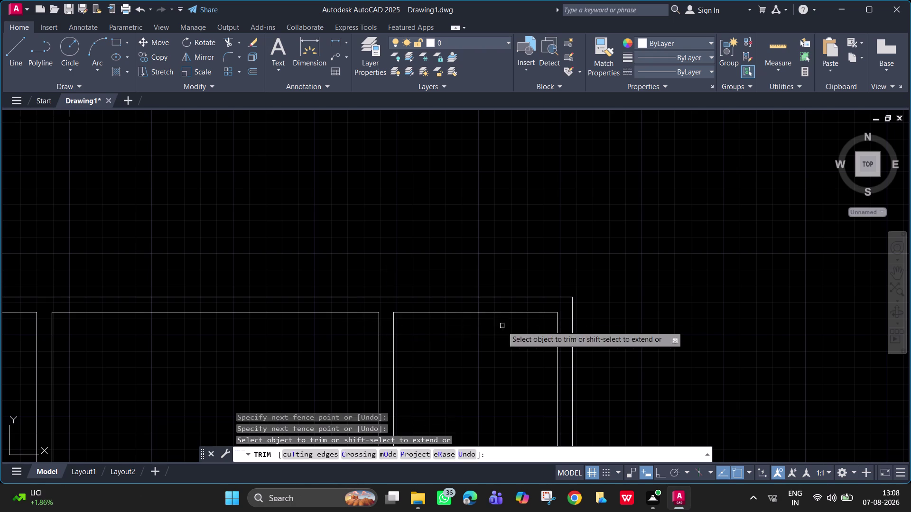
scroll(down, 3)
middle_drag(407, 294, 529, 233)
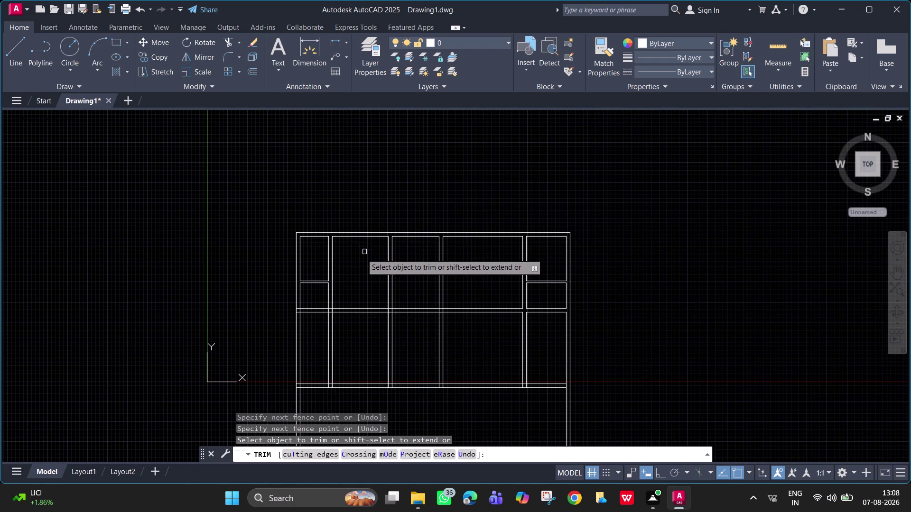
scroll(up, 3)
middle_drag(343, 258, 266, 230)
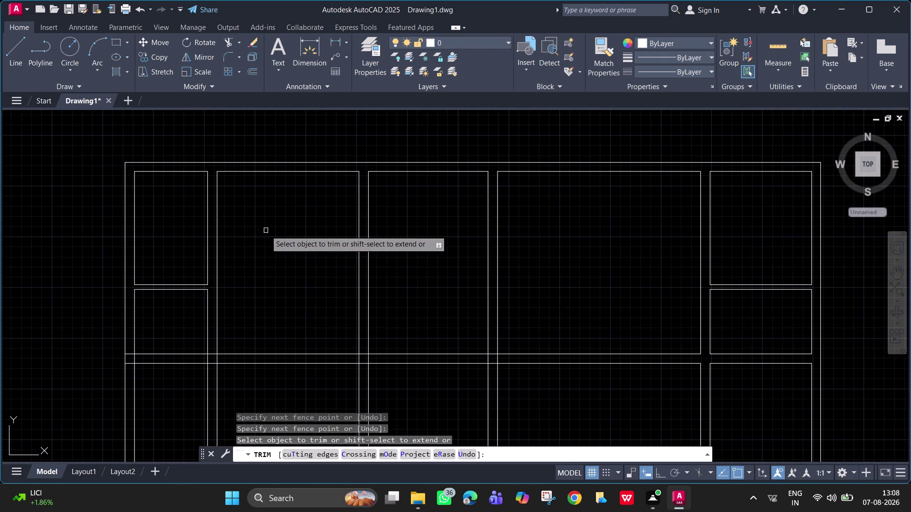
middle_drag(306, 255, 272, 243)
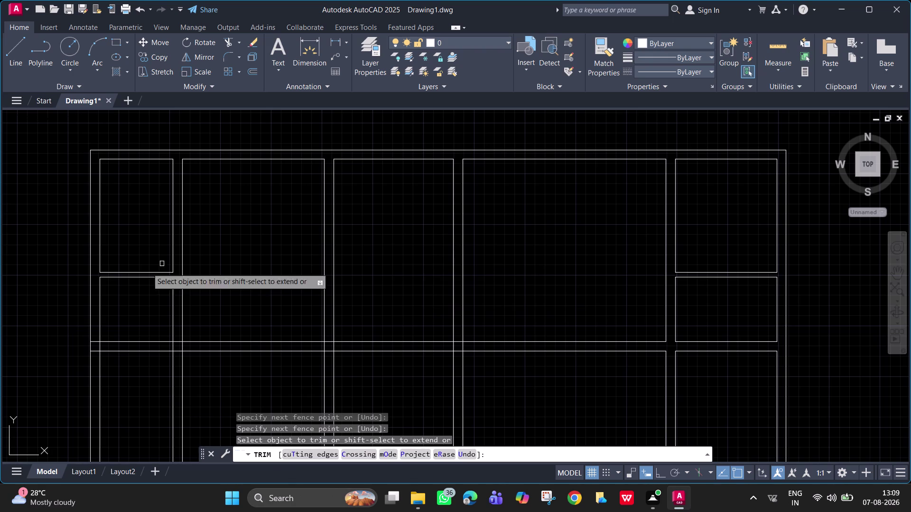
Trim the middle wall's upper line at the left corner and first partition.
scroll(up, 3)
scroll(down, 3)
middle_drag(76, 310, 124, 310)
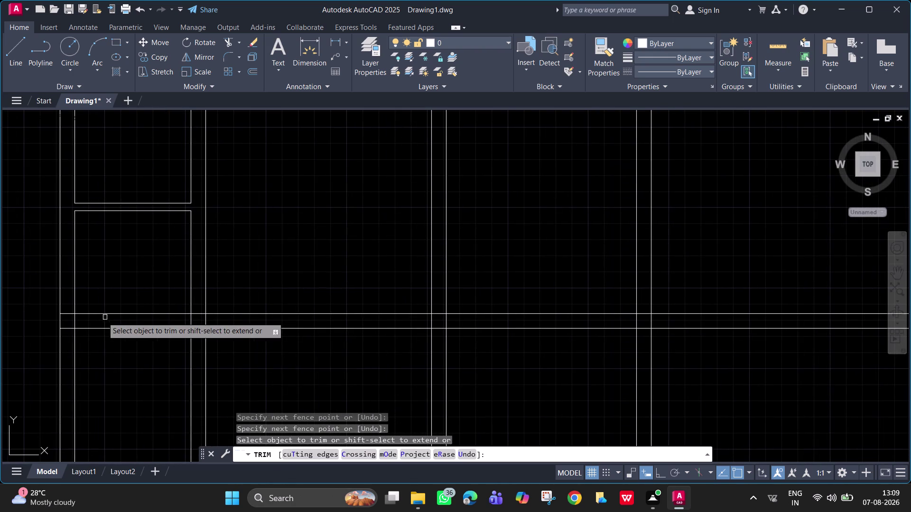
drag(67, 311, 87, 327)
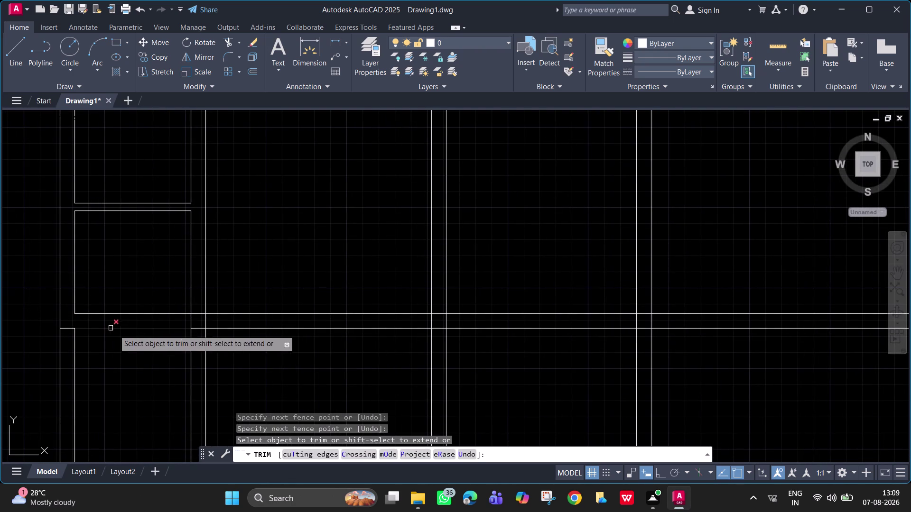
drag(181, 322, 200, 313)
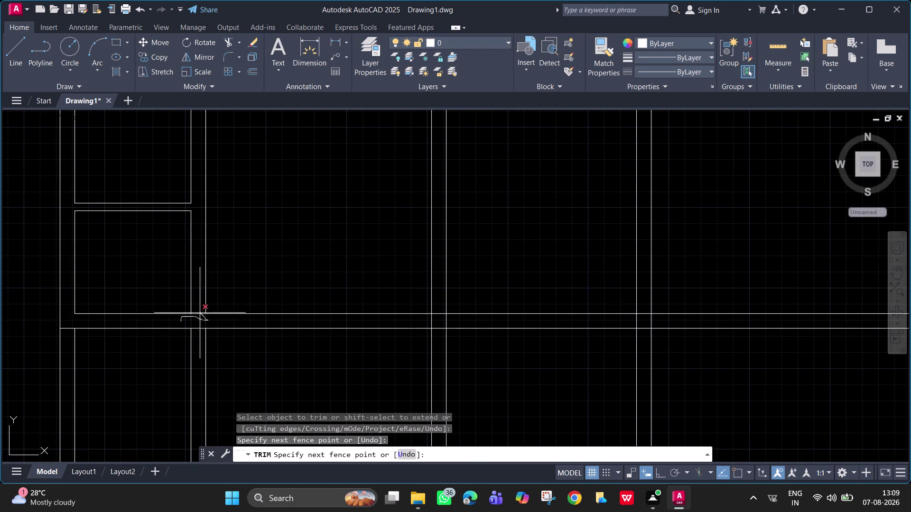
drag(199, 313, 196, 310)
Trim the middle wall line at the centre and right partition junctions.
drag(438, 305, 435, 312)
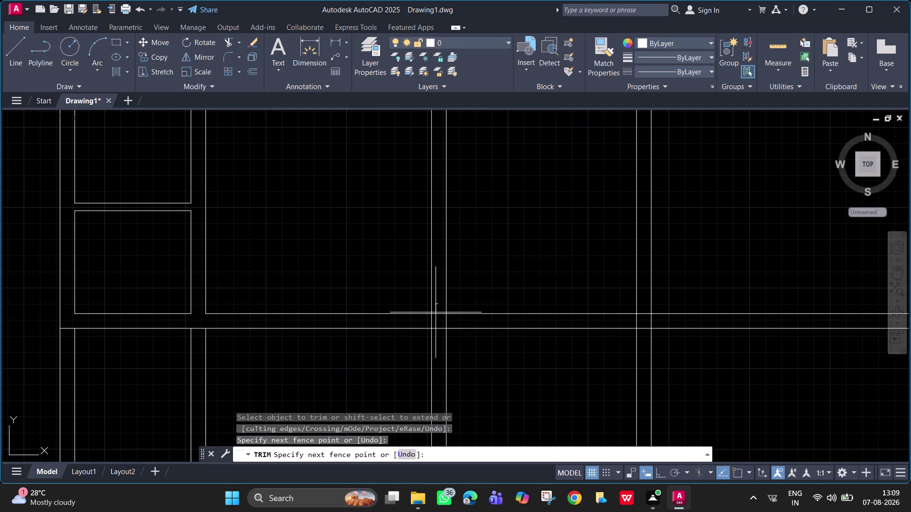
drag(436, 313, 457, 320)
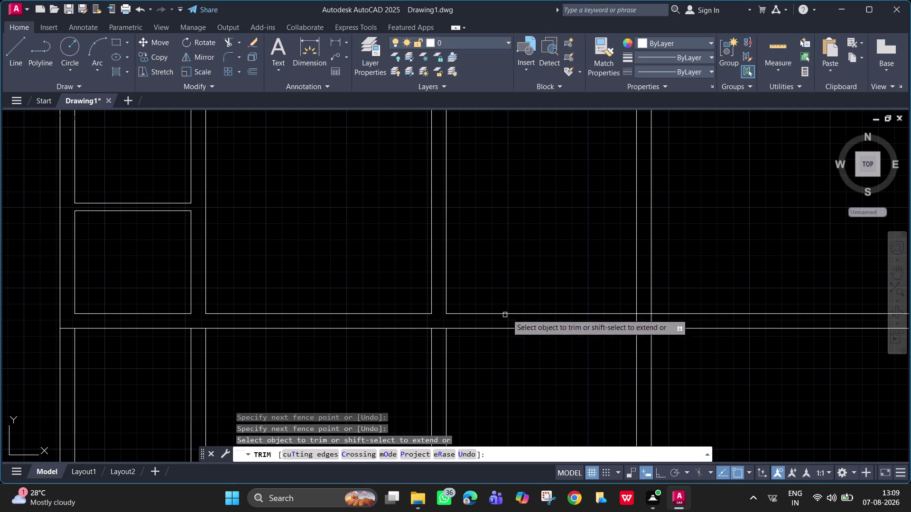
drag(645, 311, 651, 322)
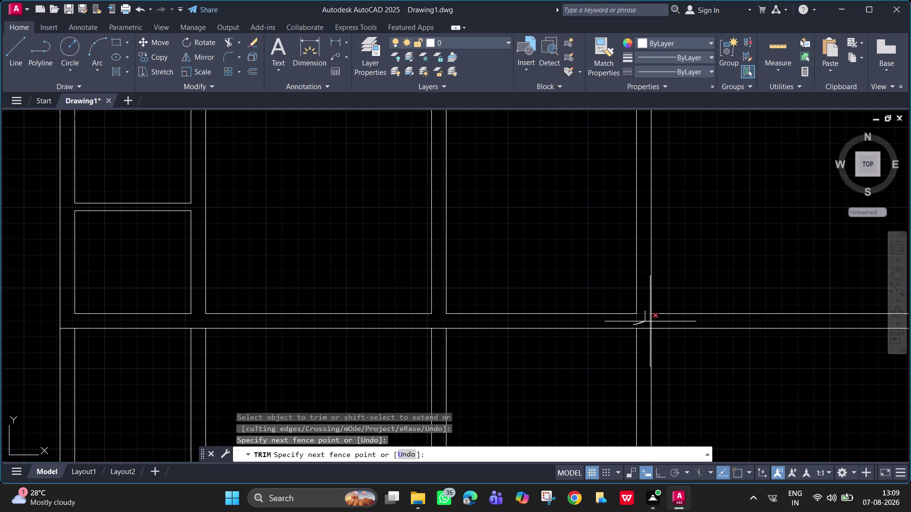
drag(651, 321, 655, 328)
Pan to the next middle-wall junction, then exit the TRIM command.
middle_drag(649, 322, 93, 307)
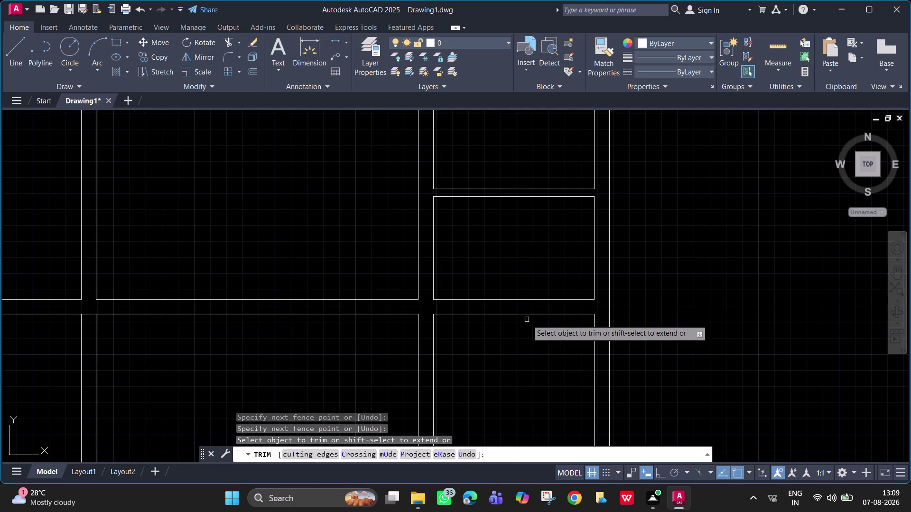
scroll(down, 3)
middle_drag(178, 230, 375, 259)
scroll(up, 3)
scroll(up, 3)
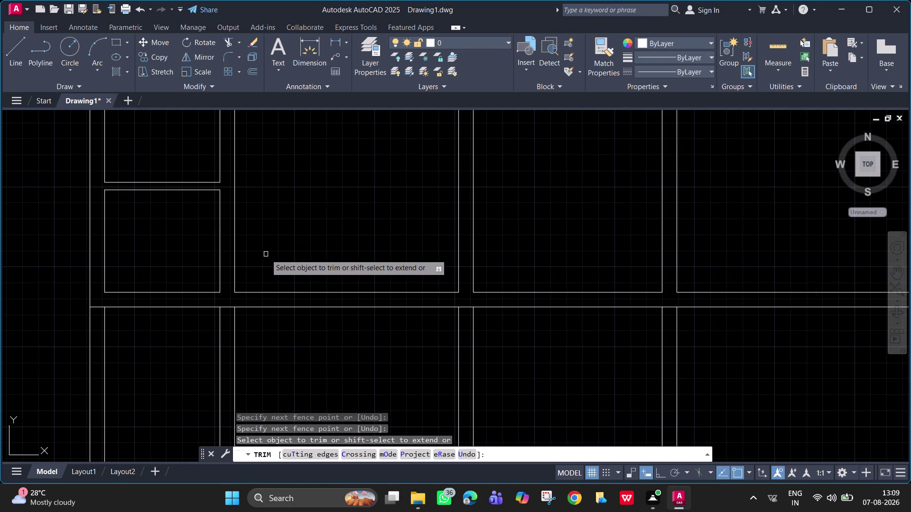
key(space)
key(Escape)
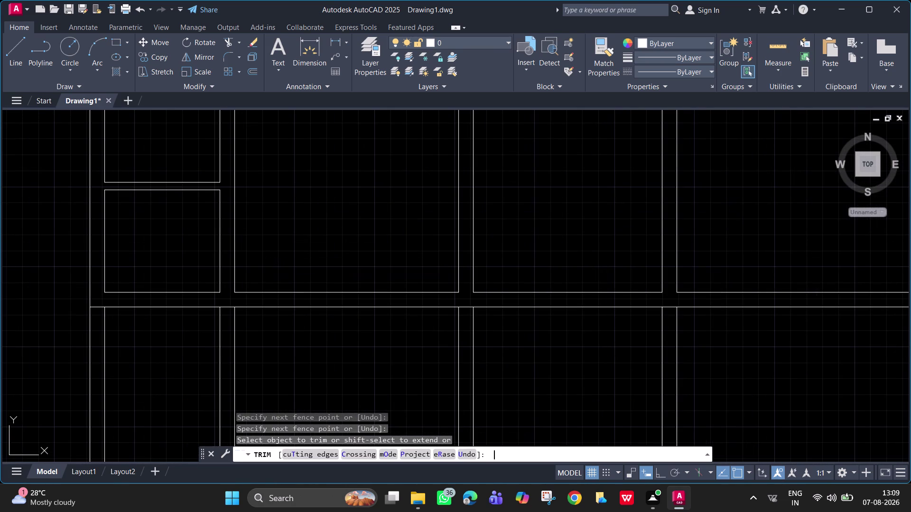